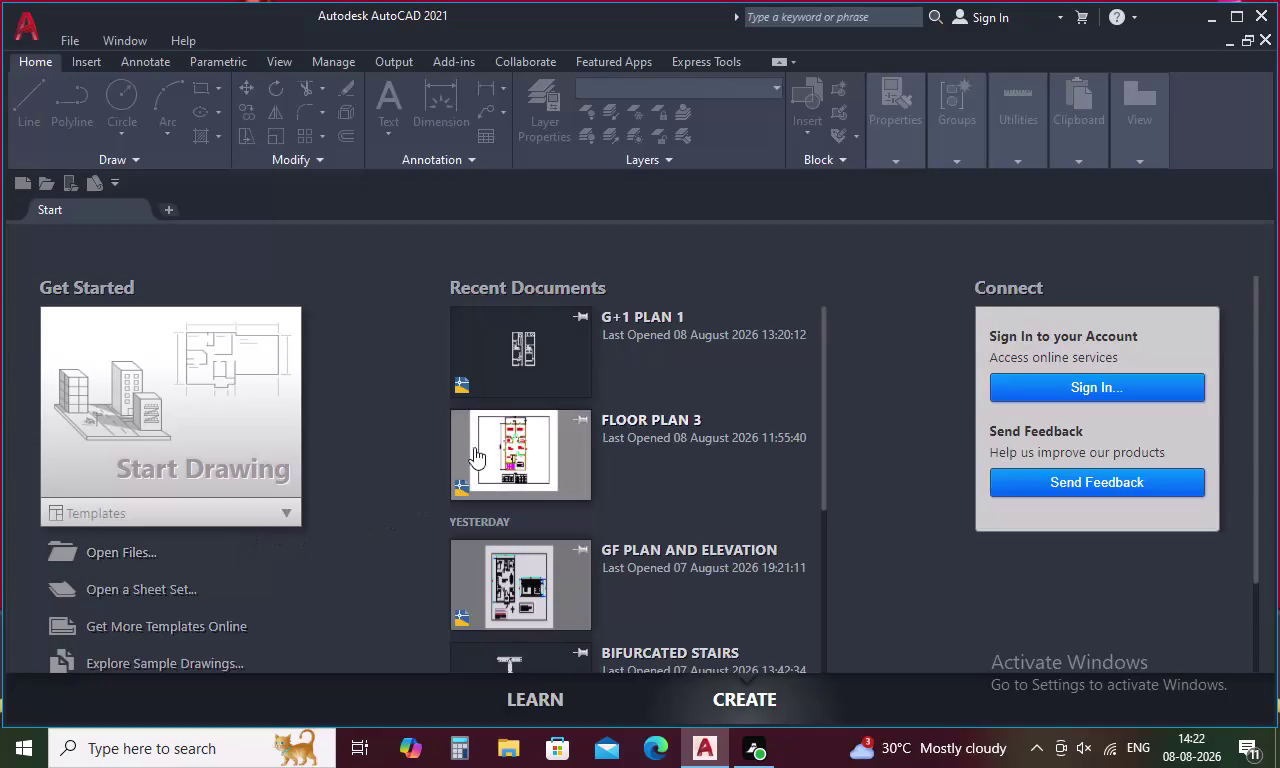
Open the G+1 PLAN 1 drawing from the Start tab's Recent Documents.
double_click(543, 364)
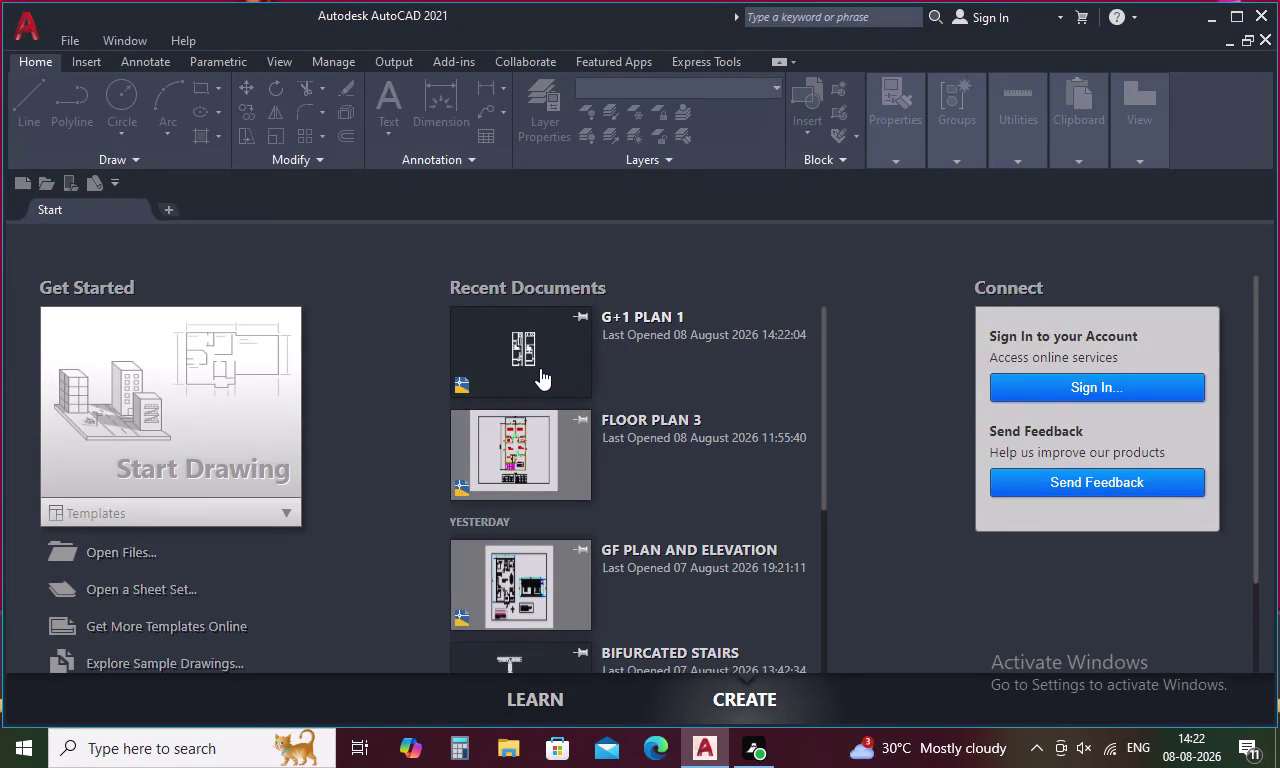
double_click(540, 368)
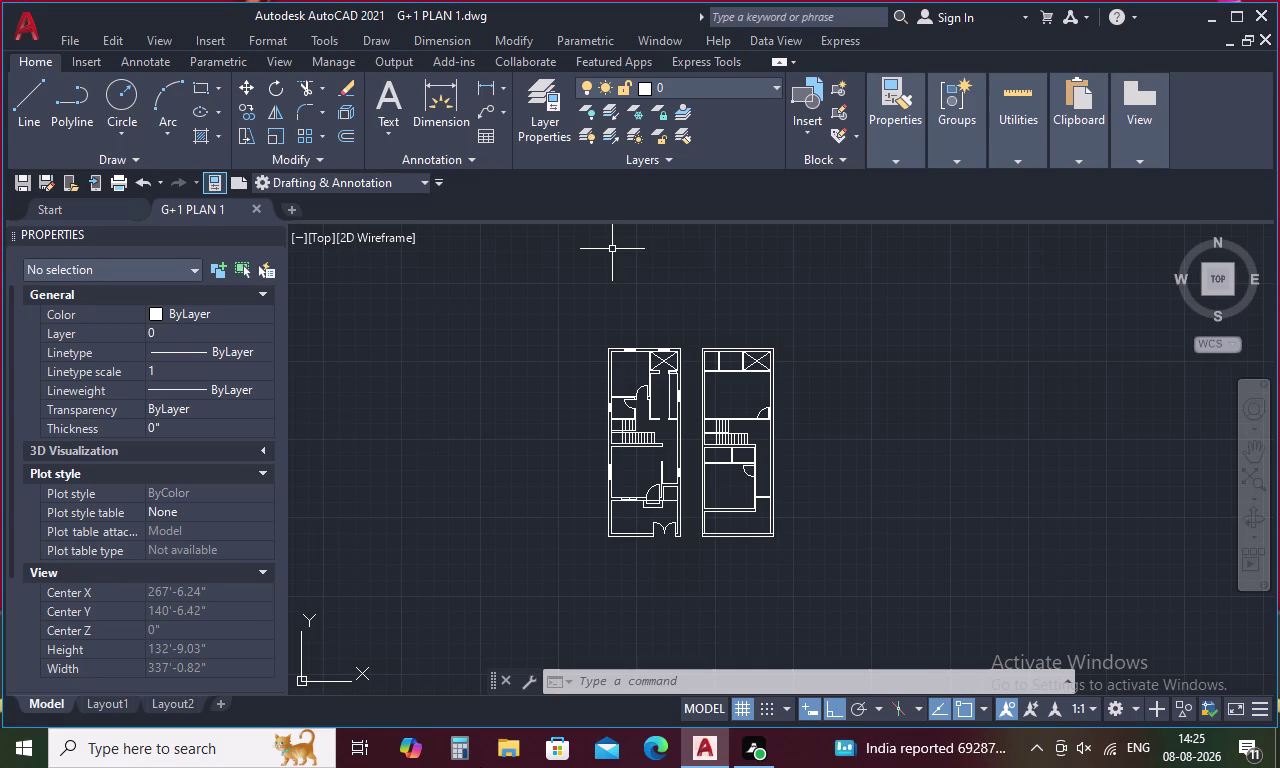
Zoom and pan around the two floor plans, then bring up AutoCAD Help.
scroll(up, 3)
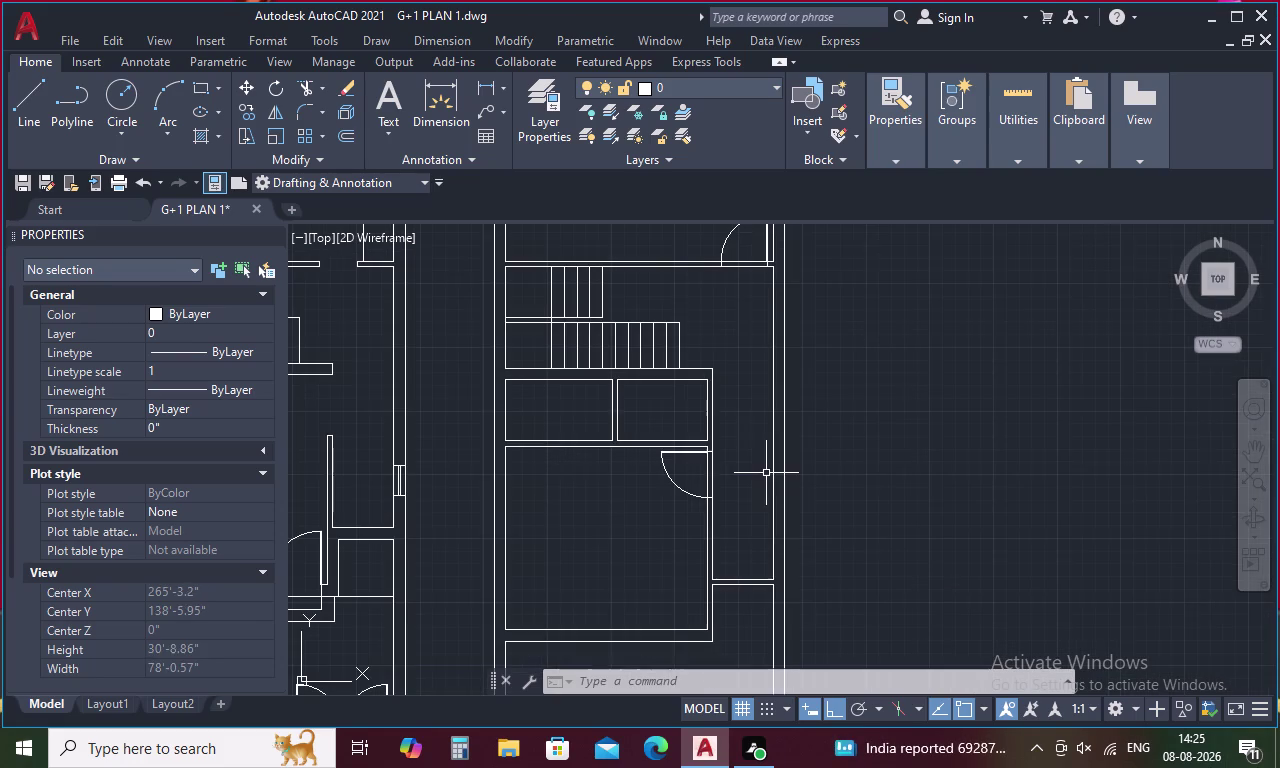
middle_drag(754, 473, 735, 512)
scroll(down, 3)
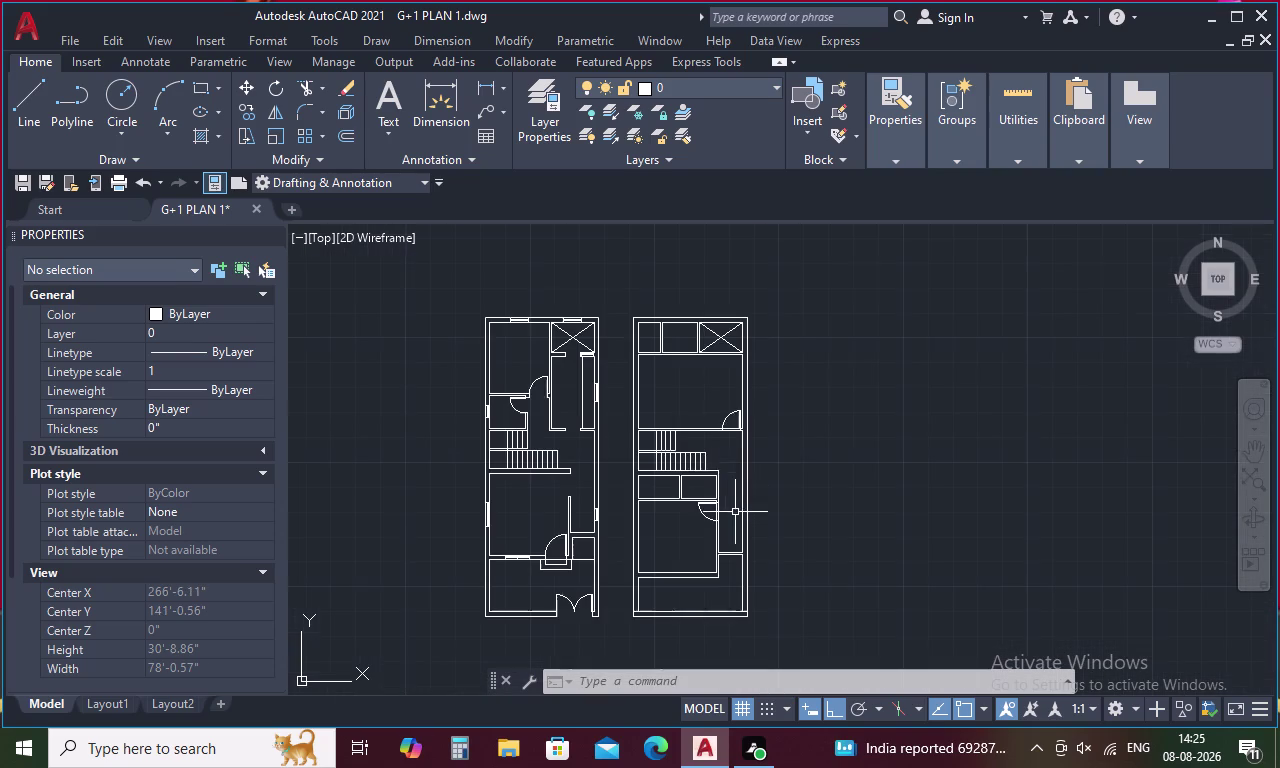
scroll(up, 3)
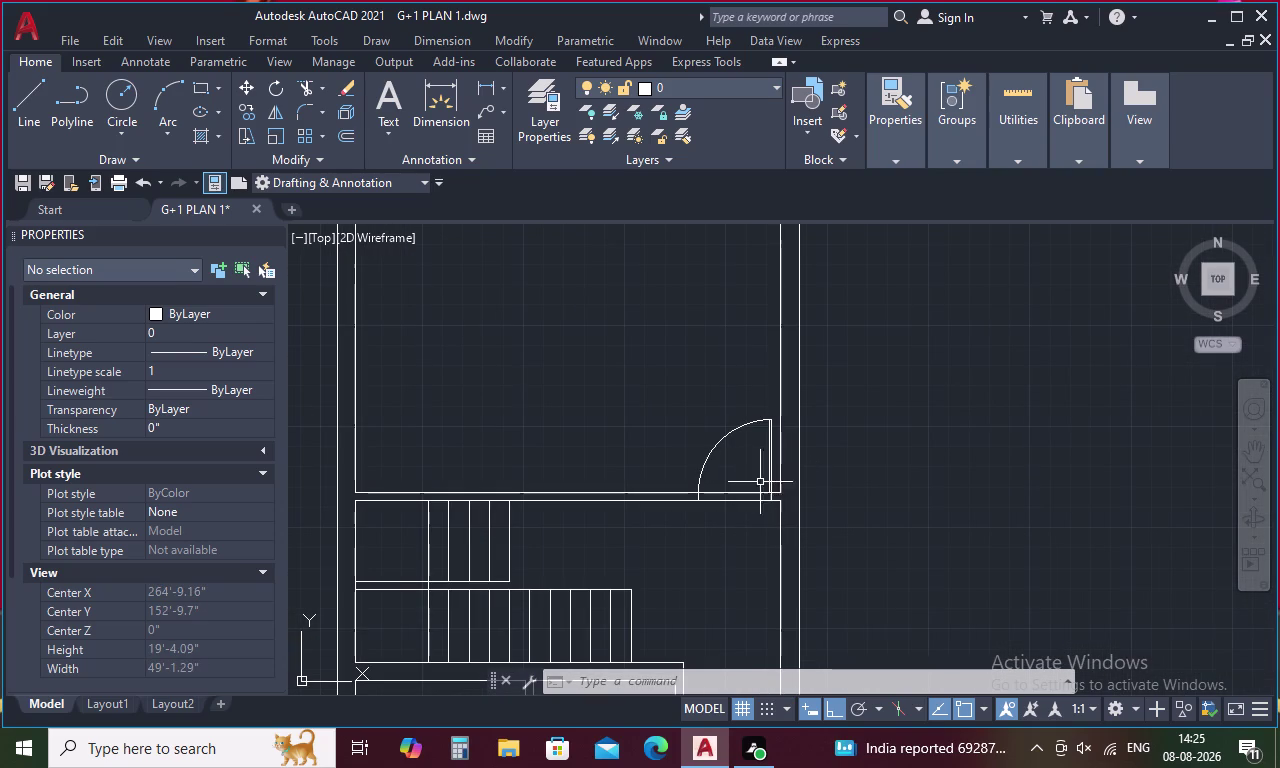
scroll(down, 3)
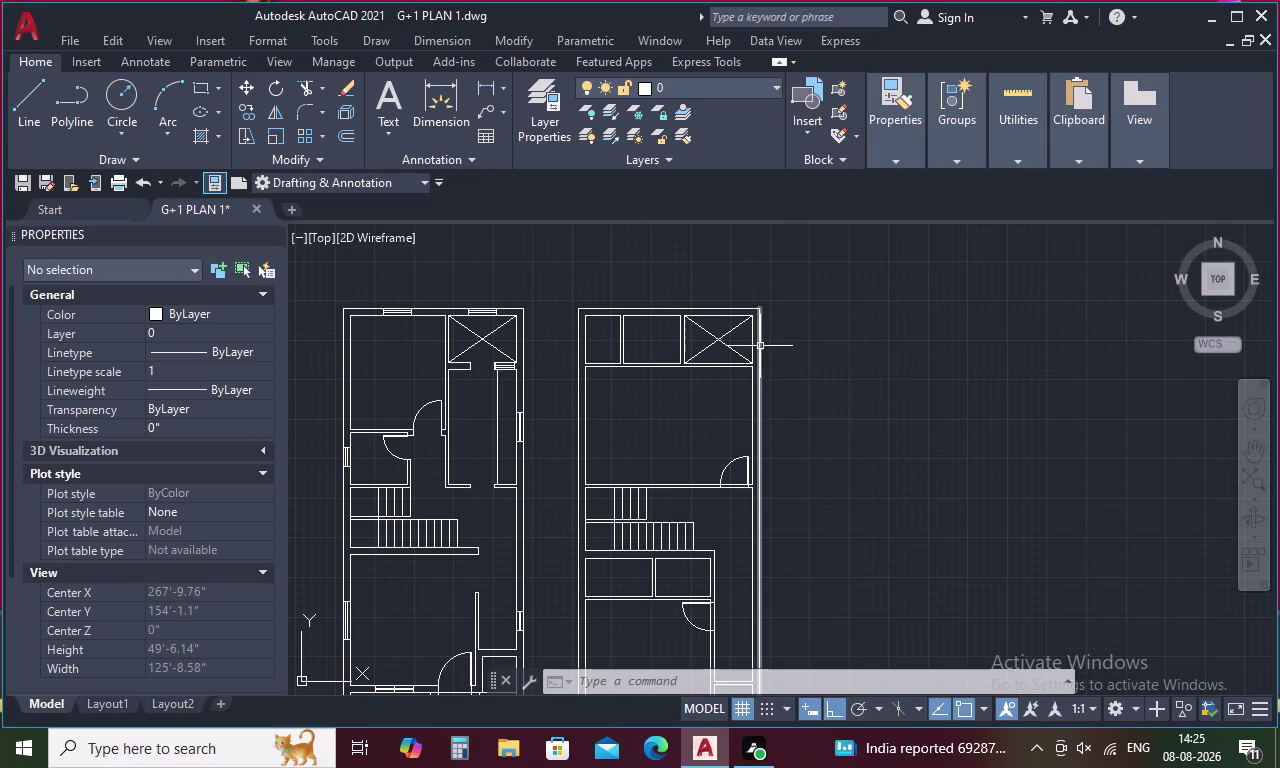
key(space)
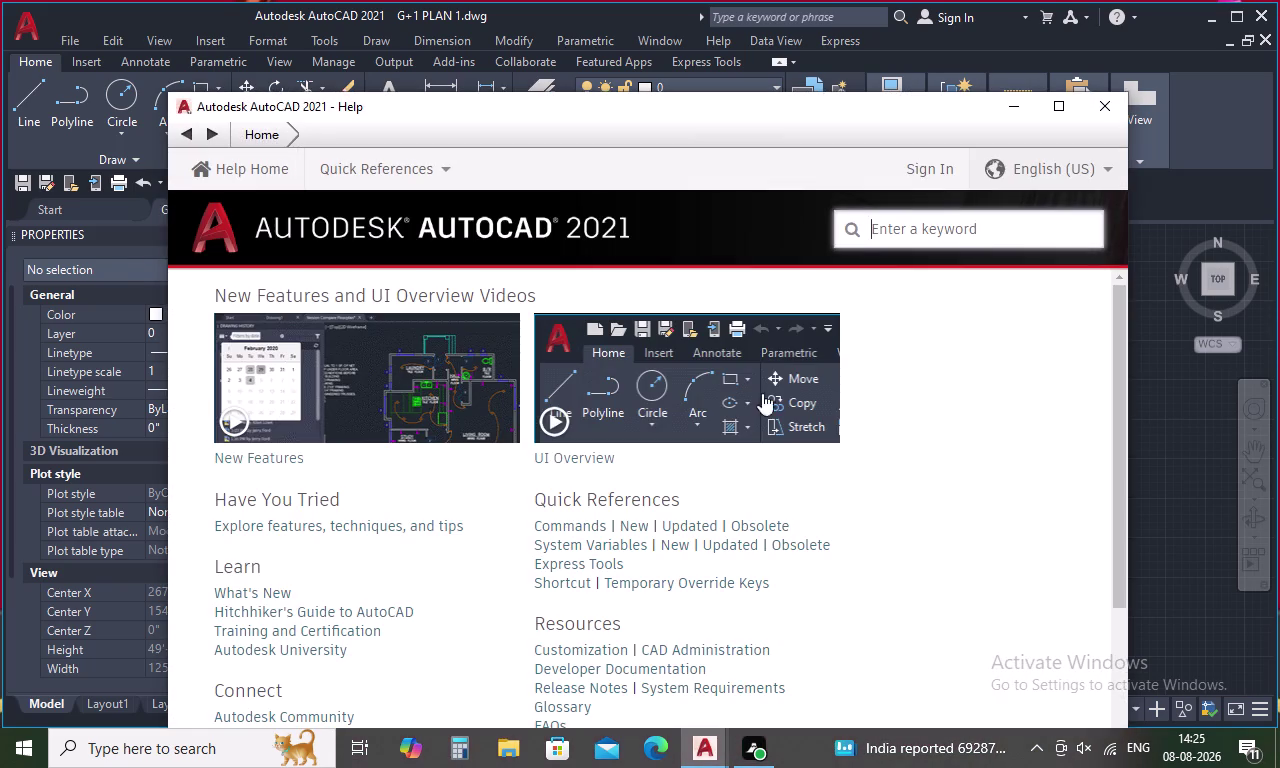
Close Help, shift the plans left, and open DesignCenter on Home - Space Planner blocks.
click(1095, 109)
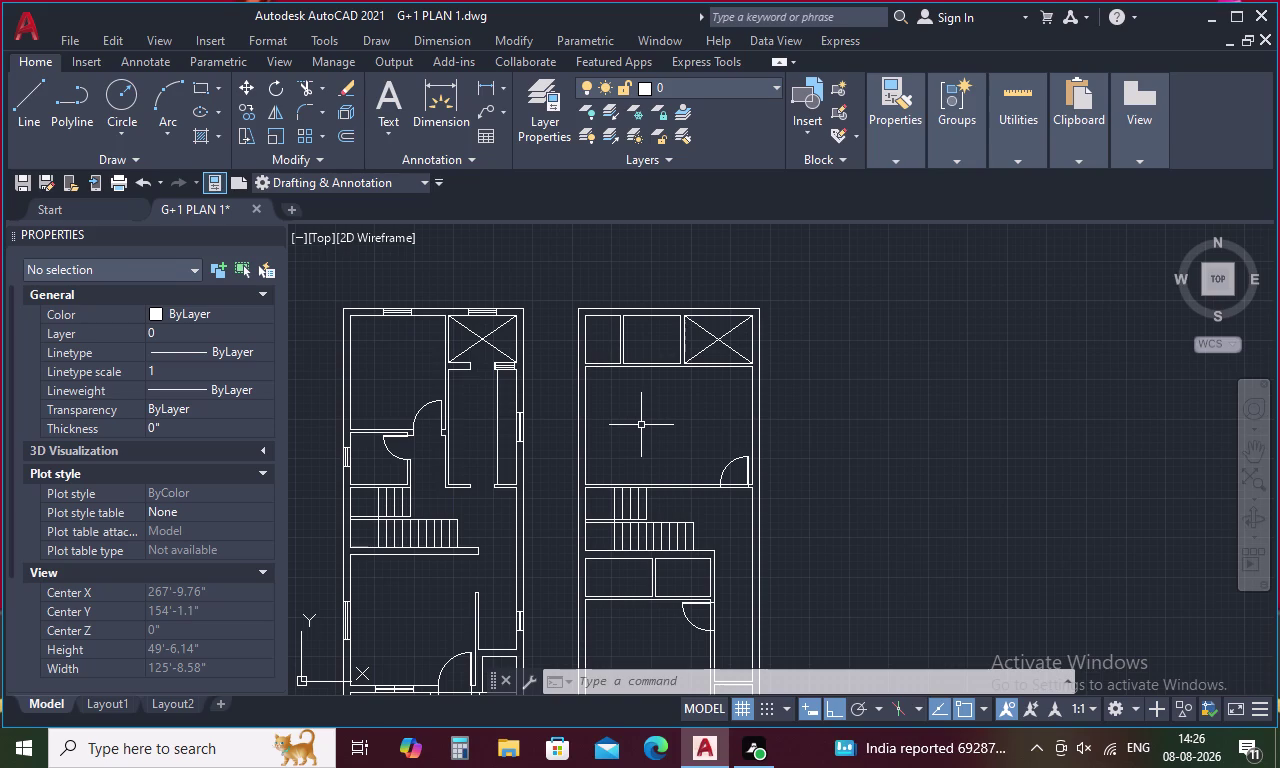
scroll(down, 3)
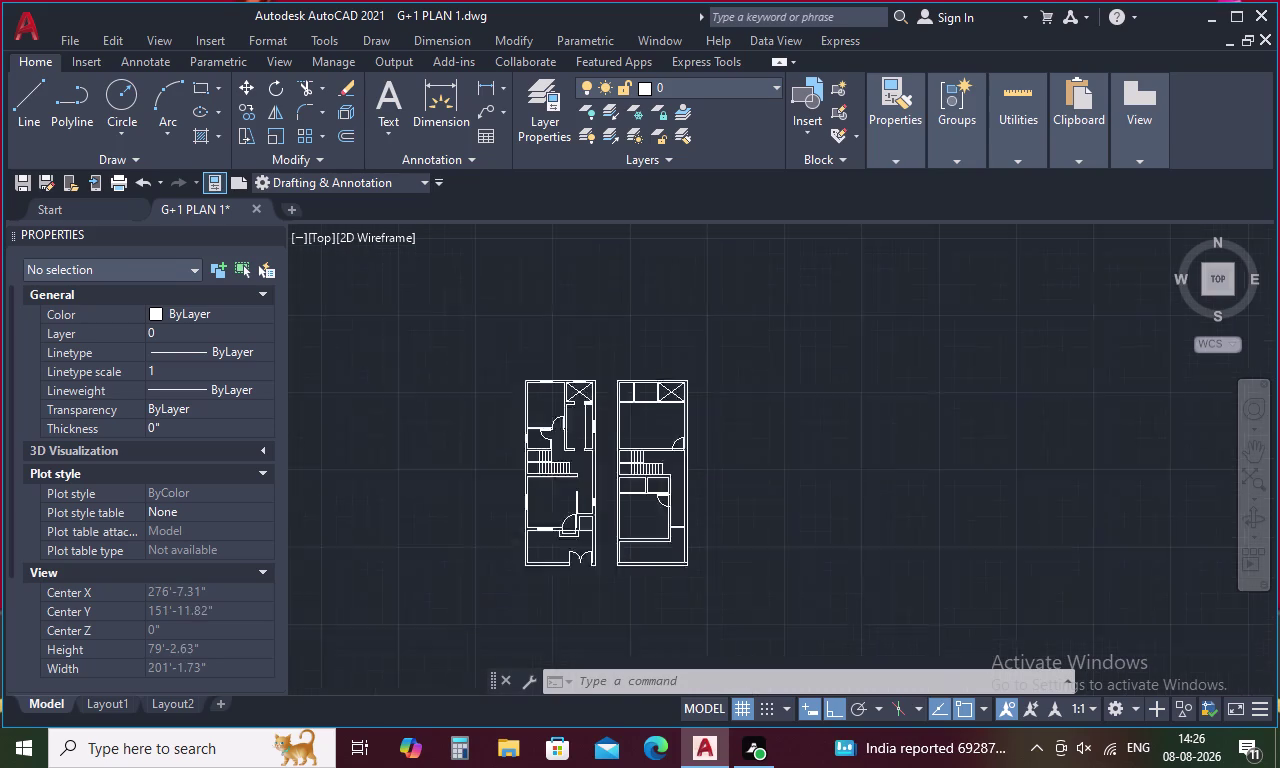
scroll(up, 3)
middle_drag(636, 435, 615, 459)
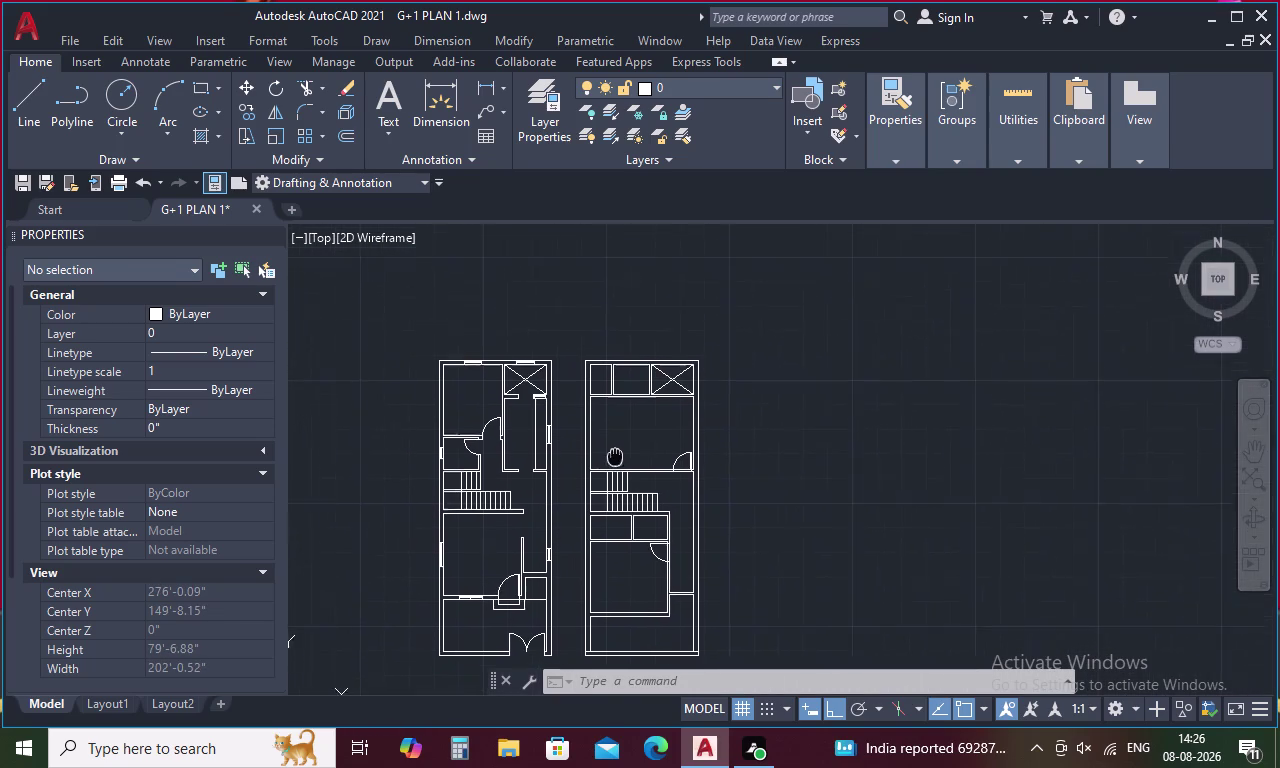
middle_drag(615, 459, 588, 443)
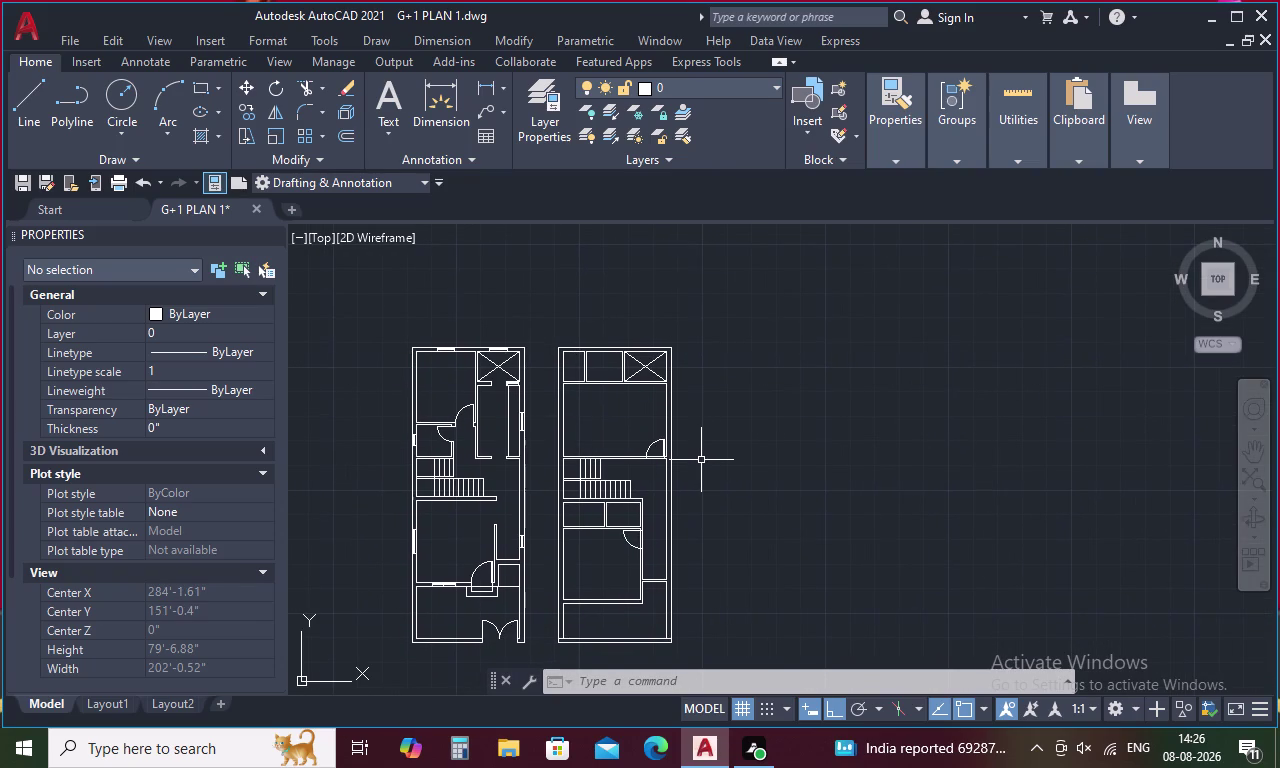
key(ctrl+2)
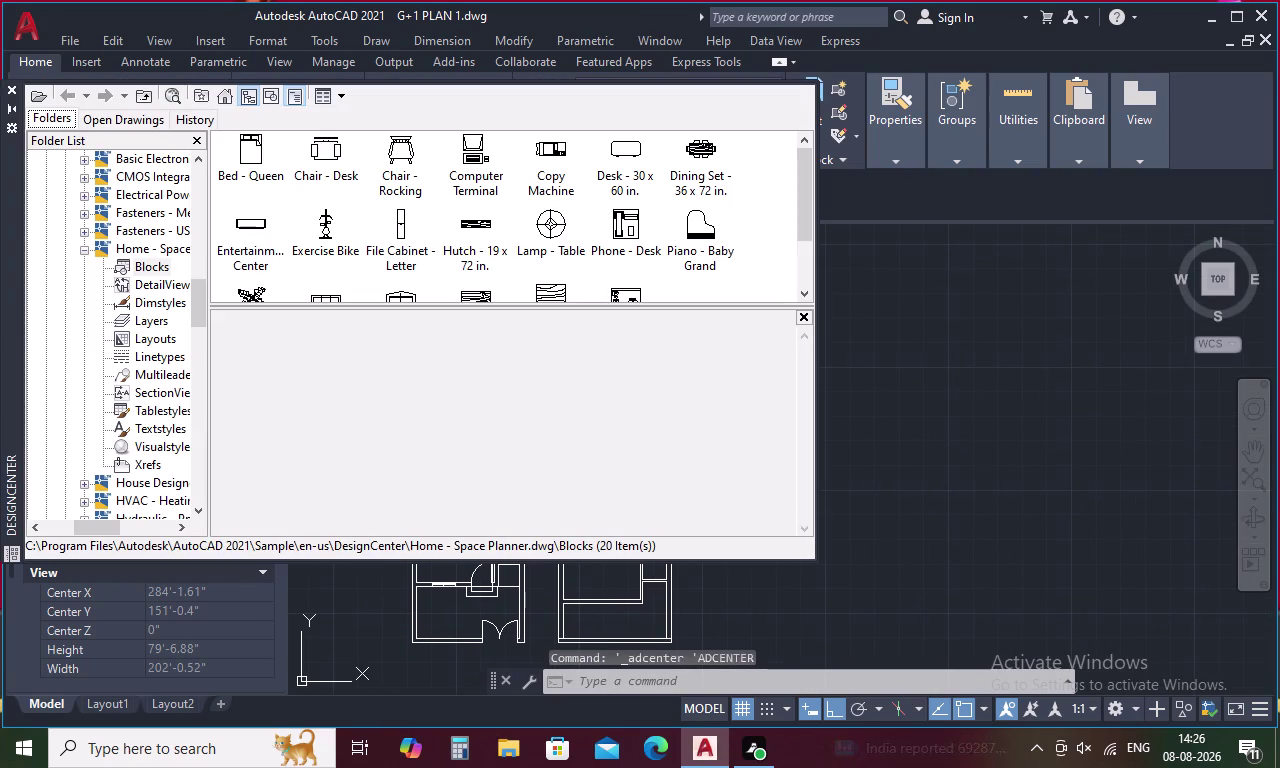
Insert the Bed - Queen block right of the floor plans.
click(249, 153)
click(257, 157)
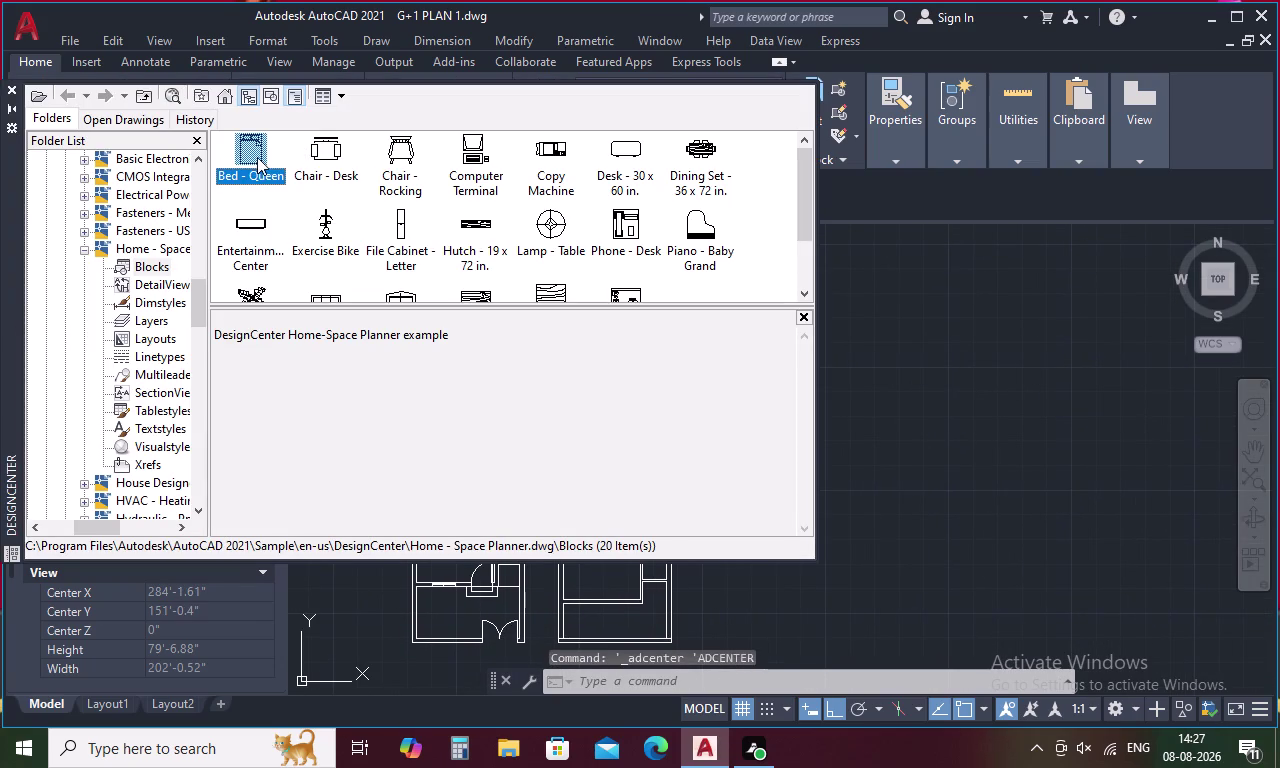
double_click(257, 157)
click(784, 501)
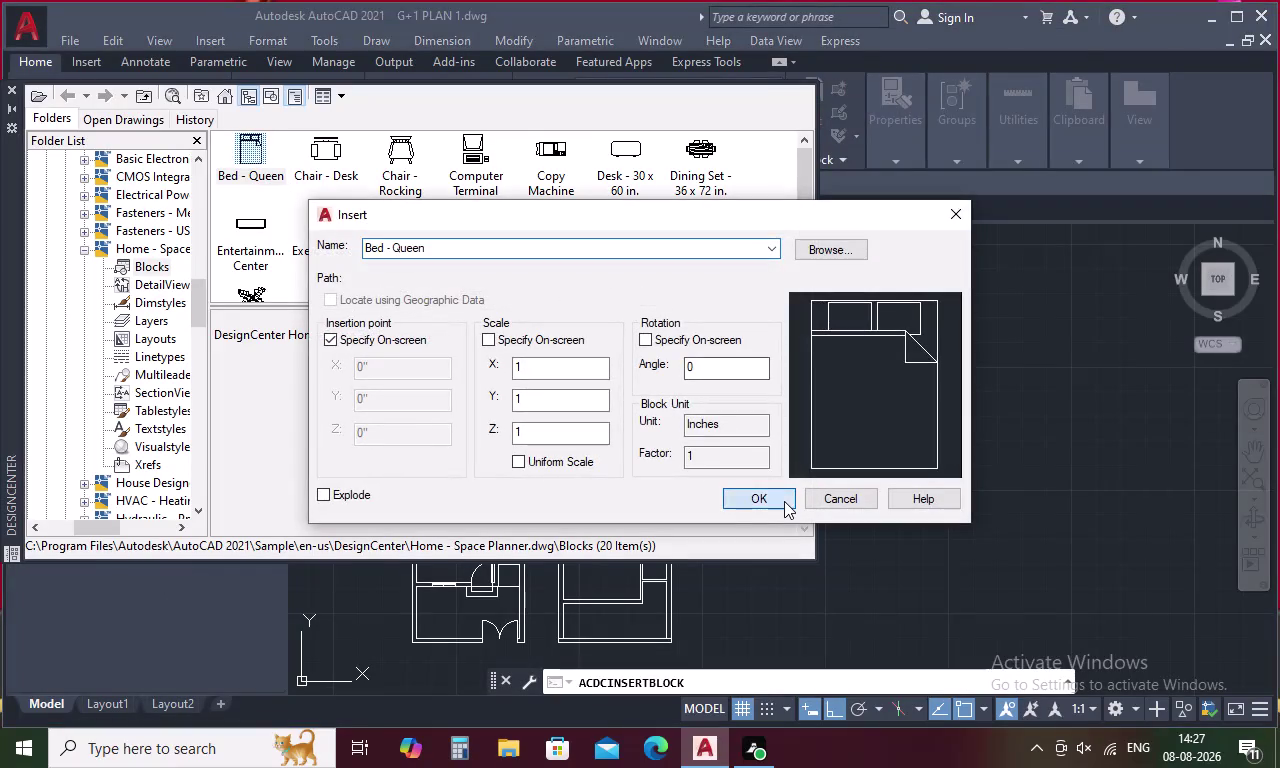
click(900, 421)
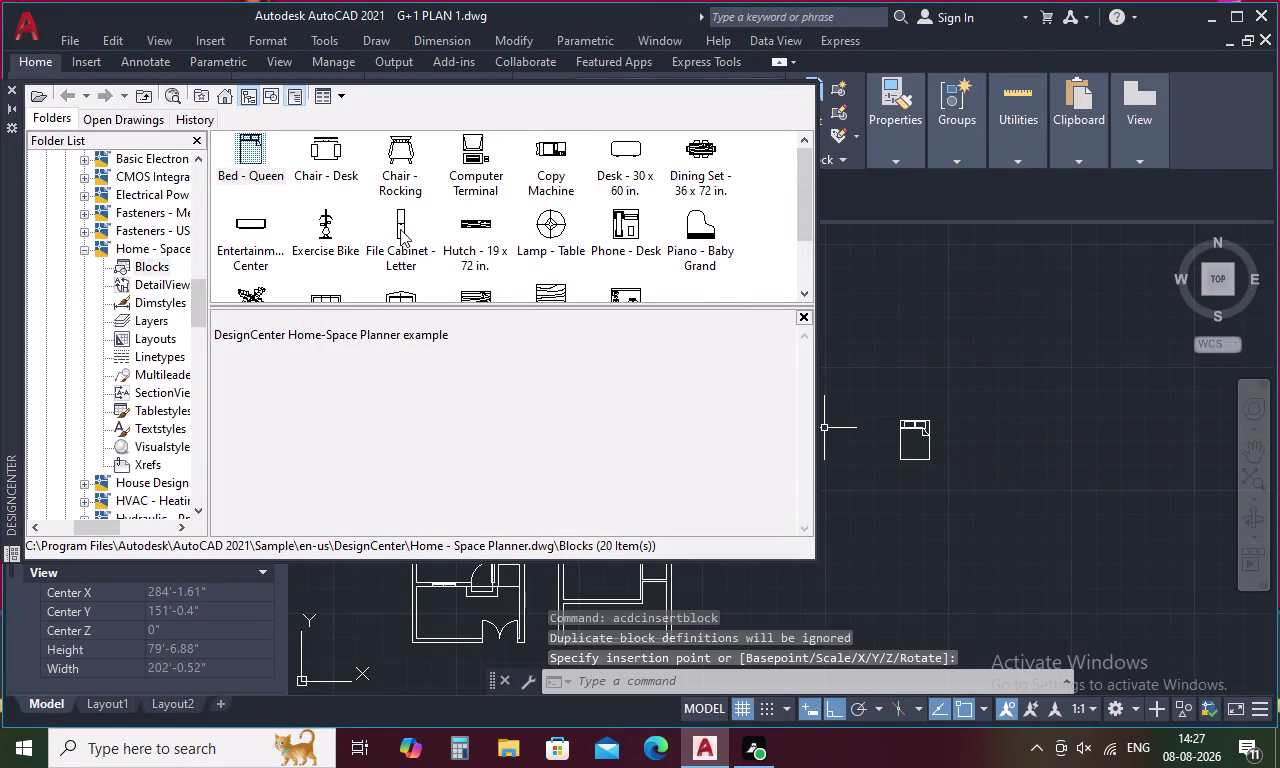
Place the Lamp - Table block beside the bed.
double_click(554, 229)
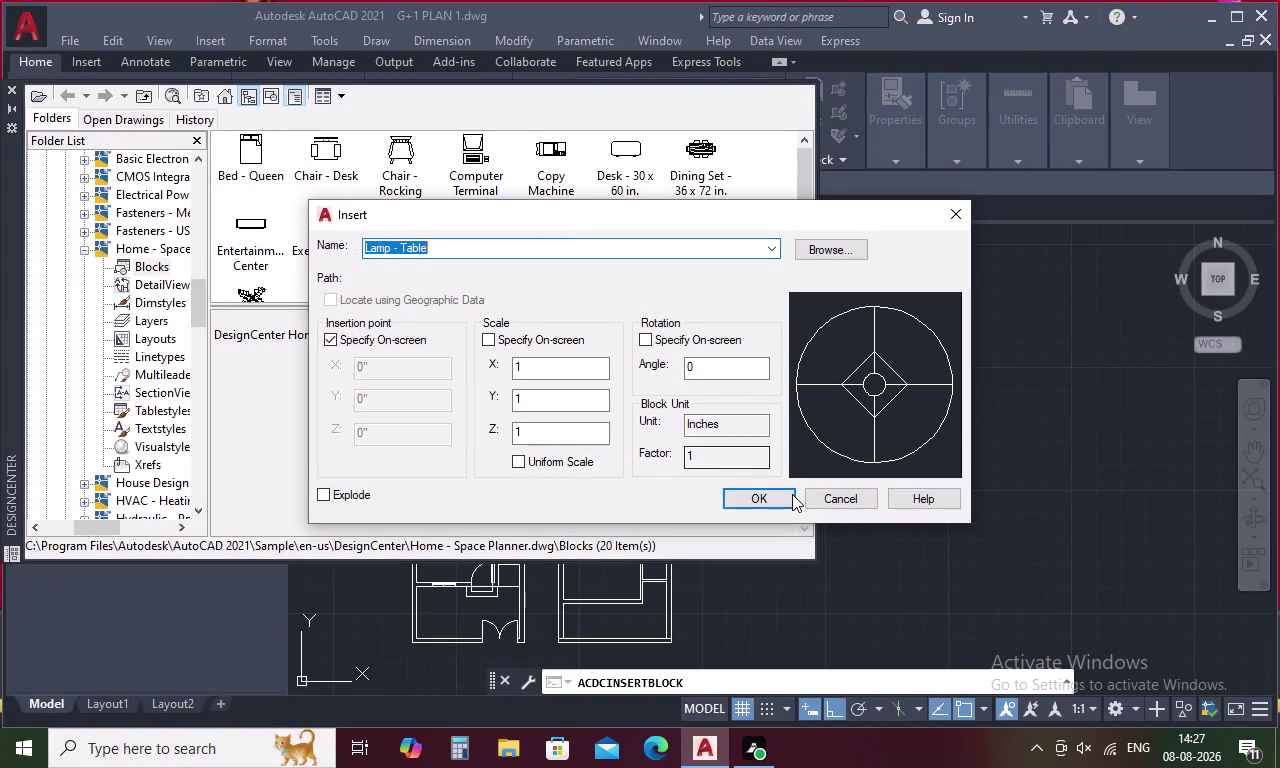
click(792, 495)
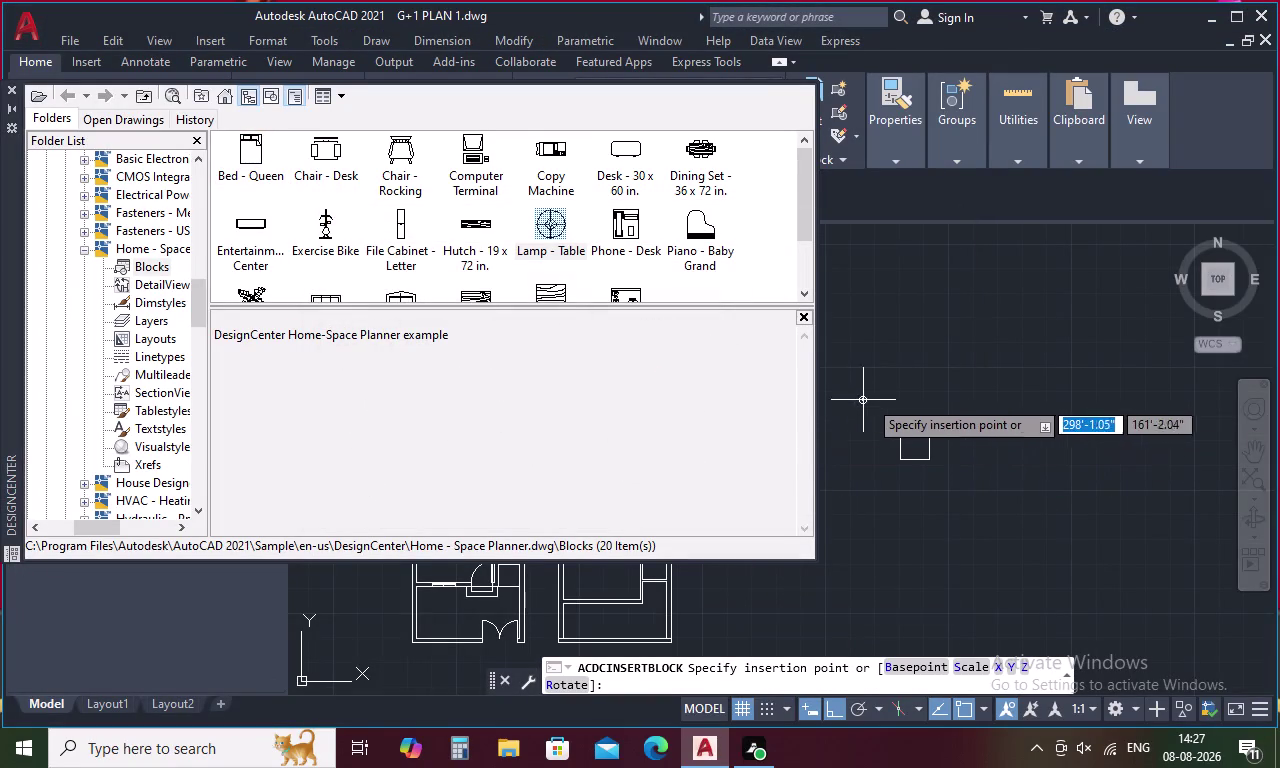
click(886, 417)
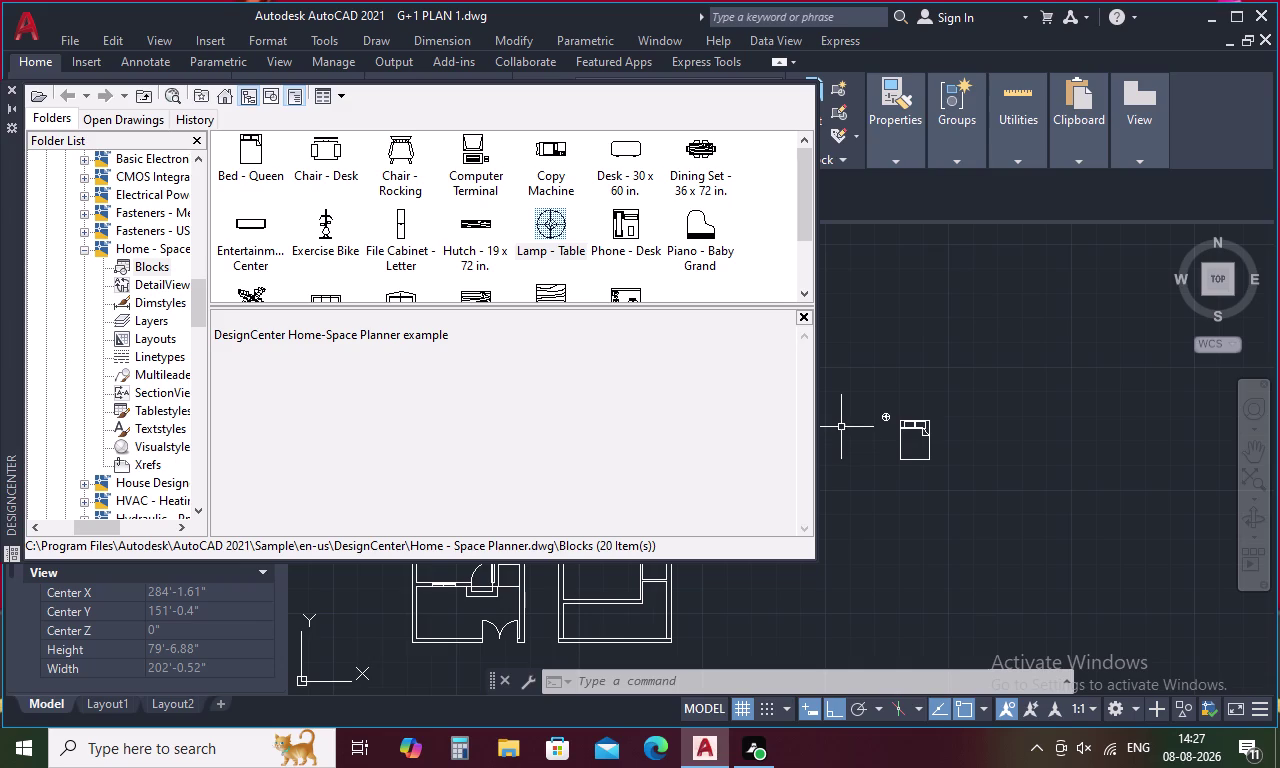
scroll(down, 3)
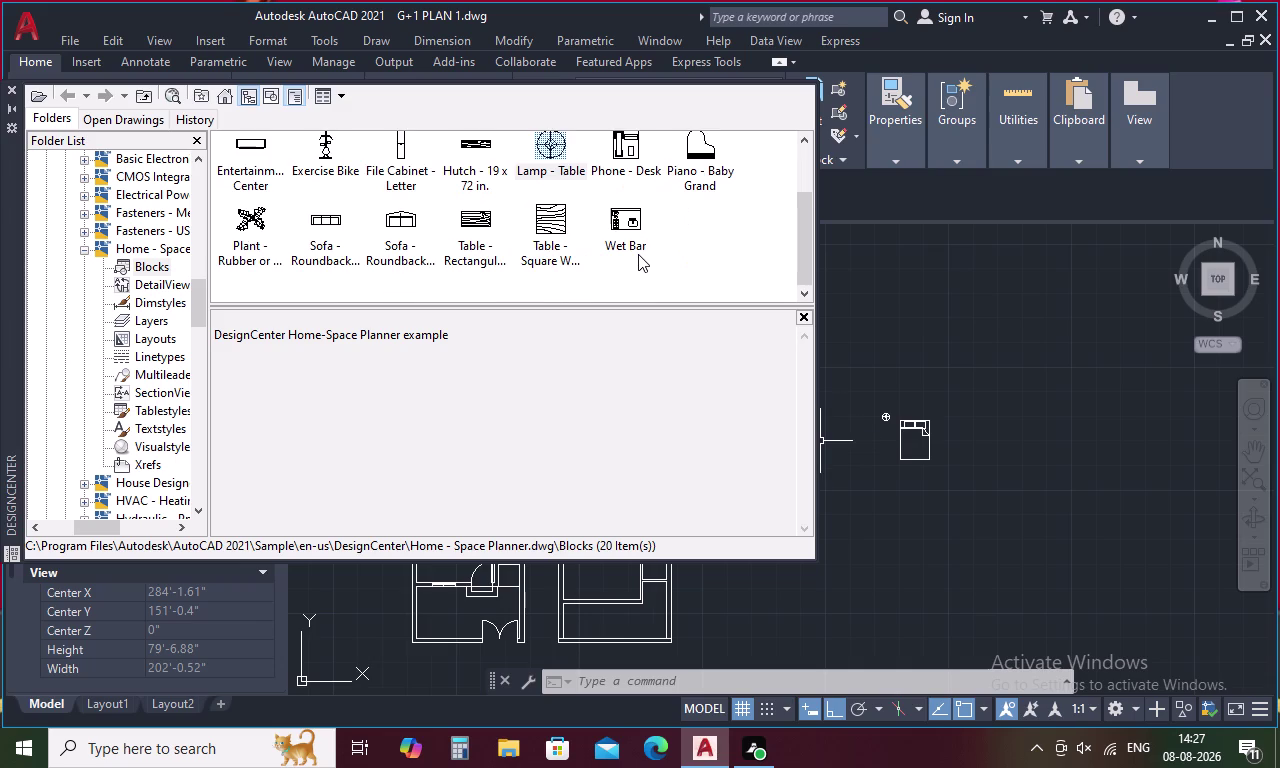
scroll(up, 3)
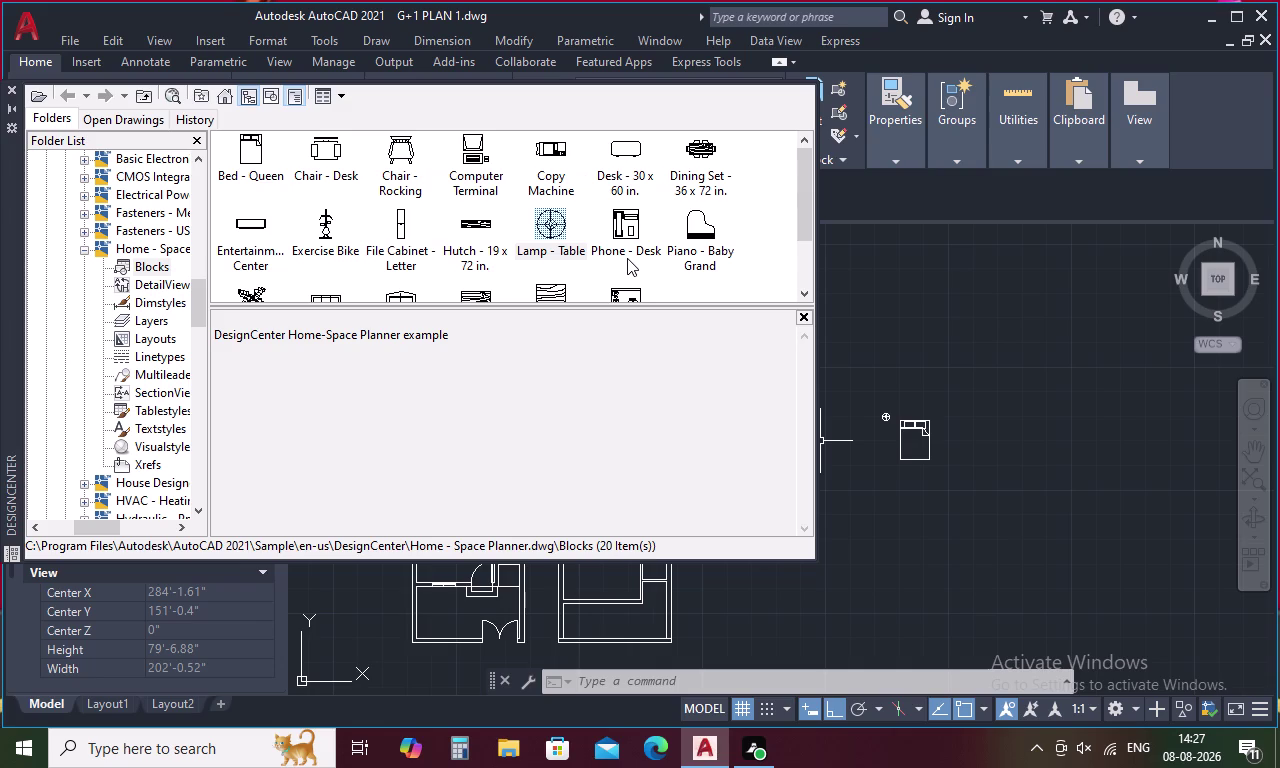
scroll(down, 3)
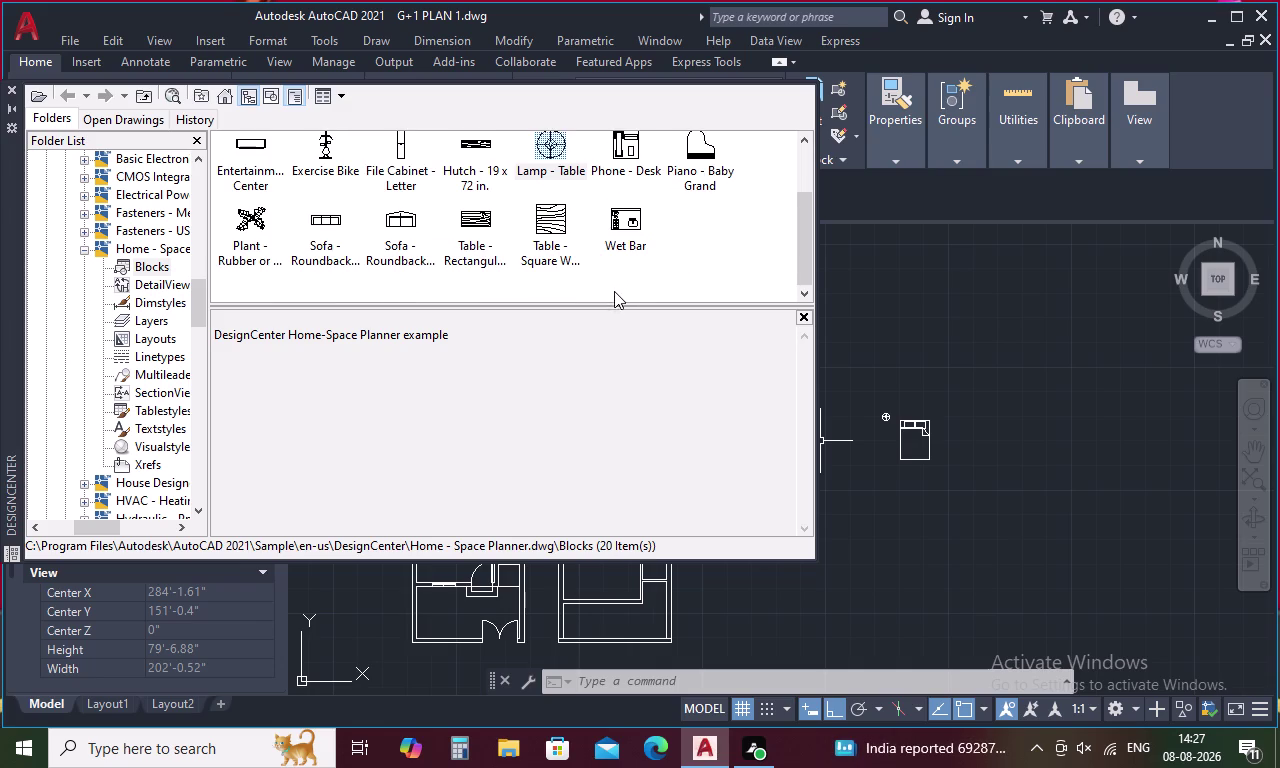
double_click(326, 217)
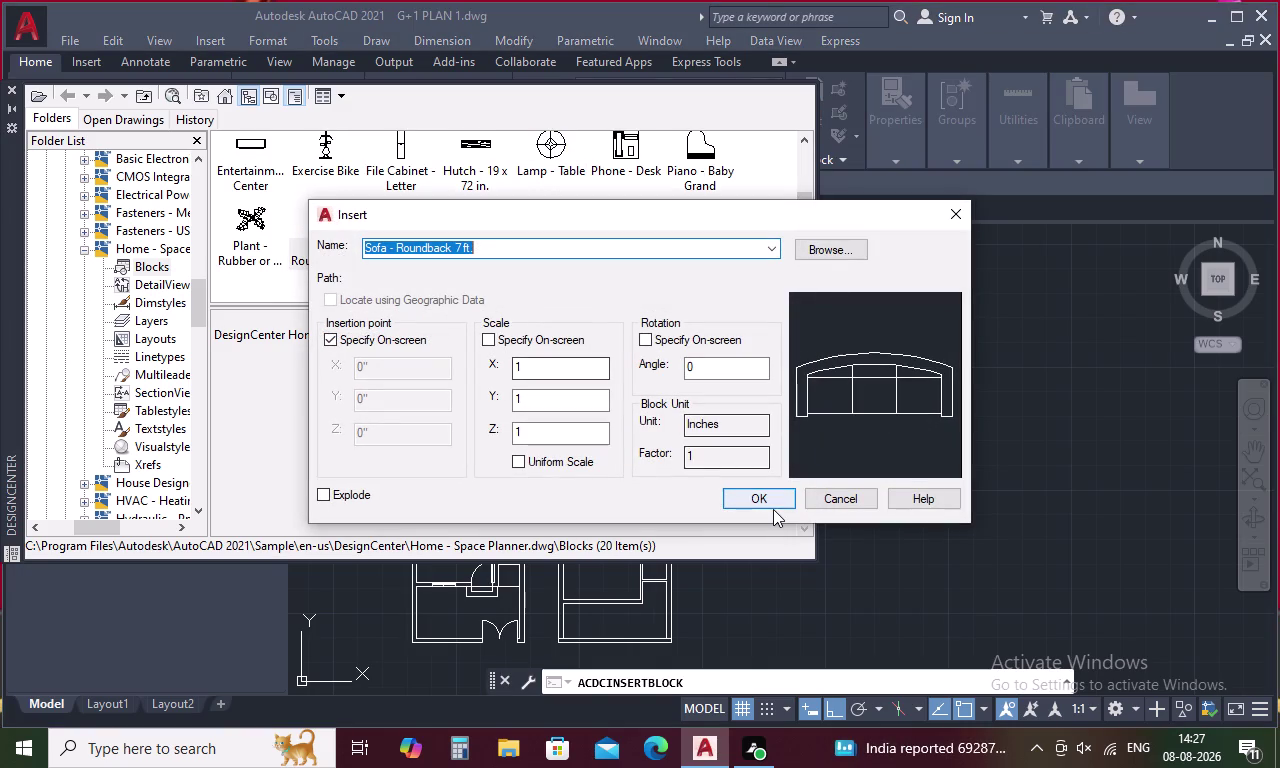
Place the roundback sofa blocks below the bed and the square table beside them.
click(770, 494)
click(902, 501)
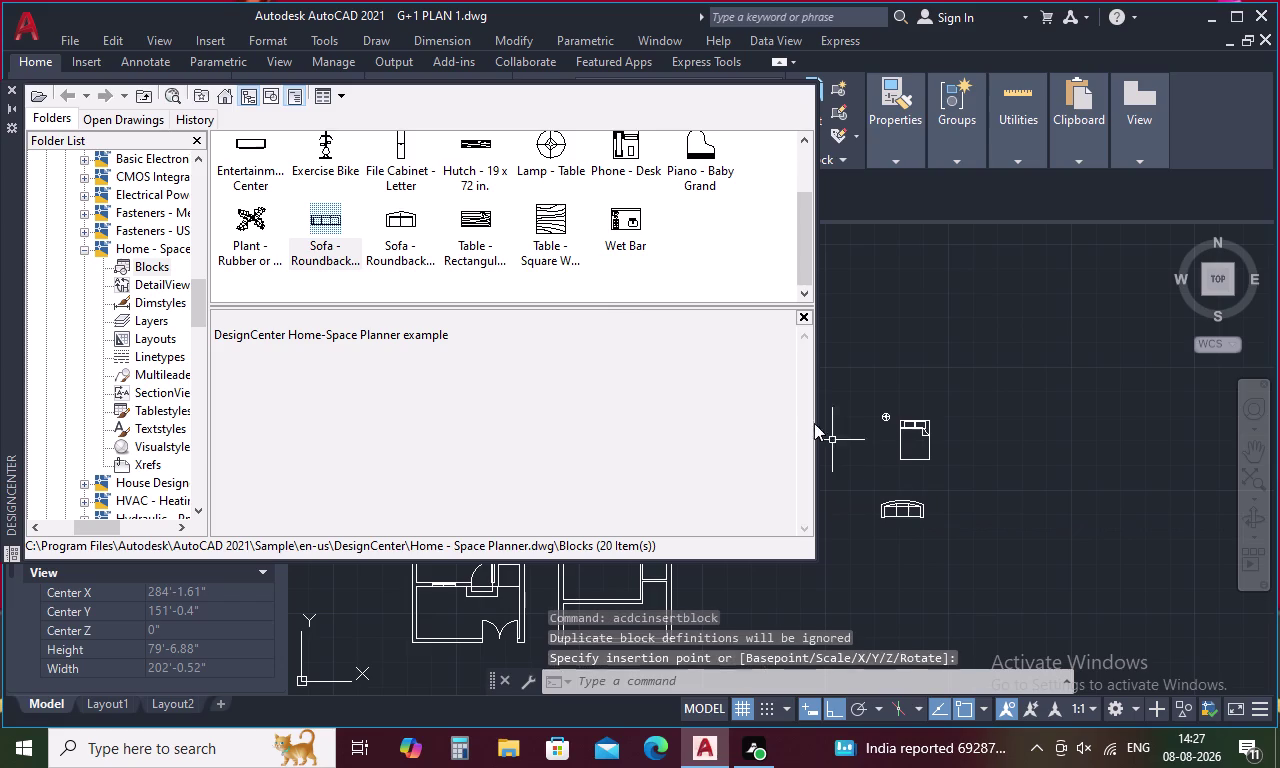
double_click(407, 218)
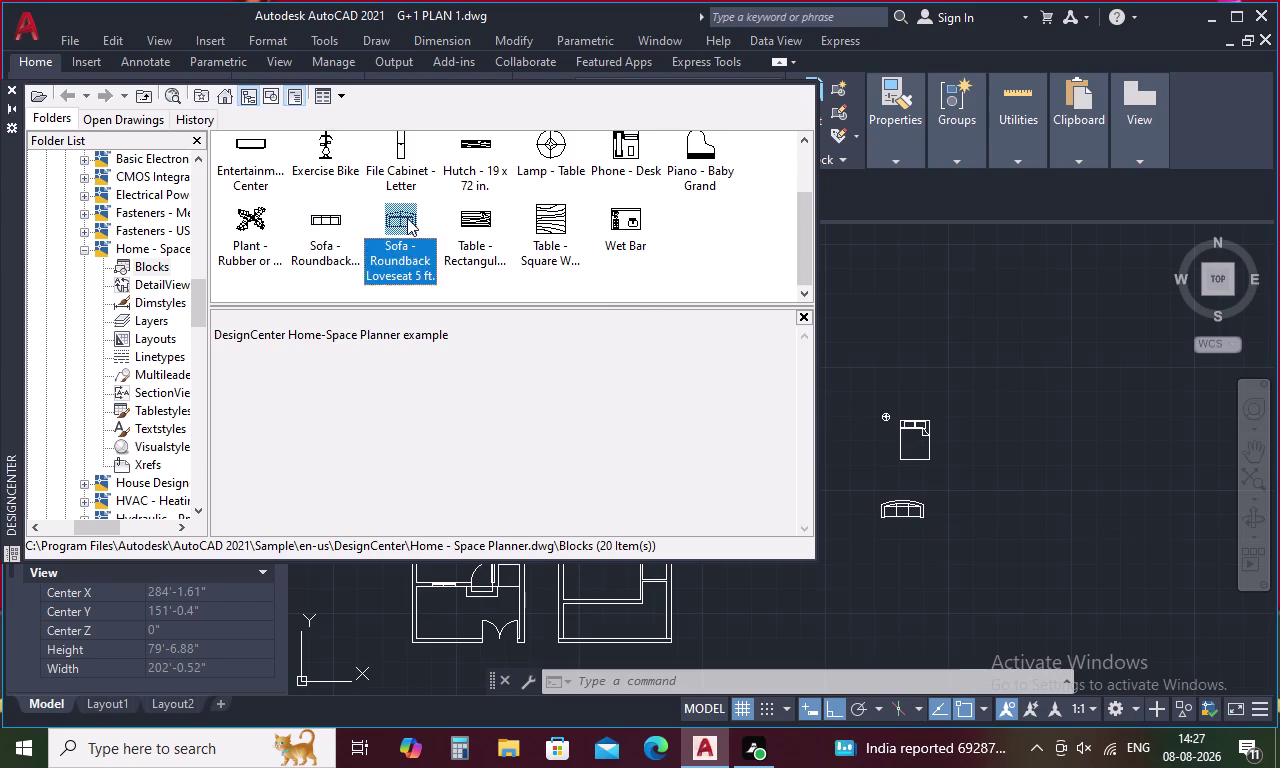
click(770, 497)
click(892, 527)
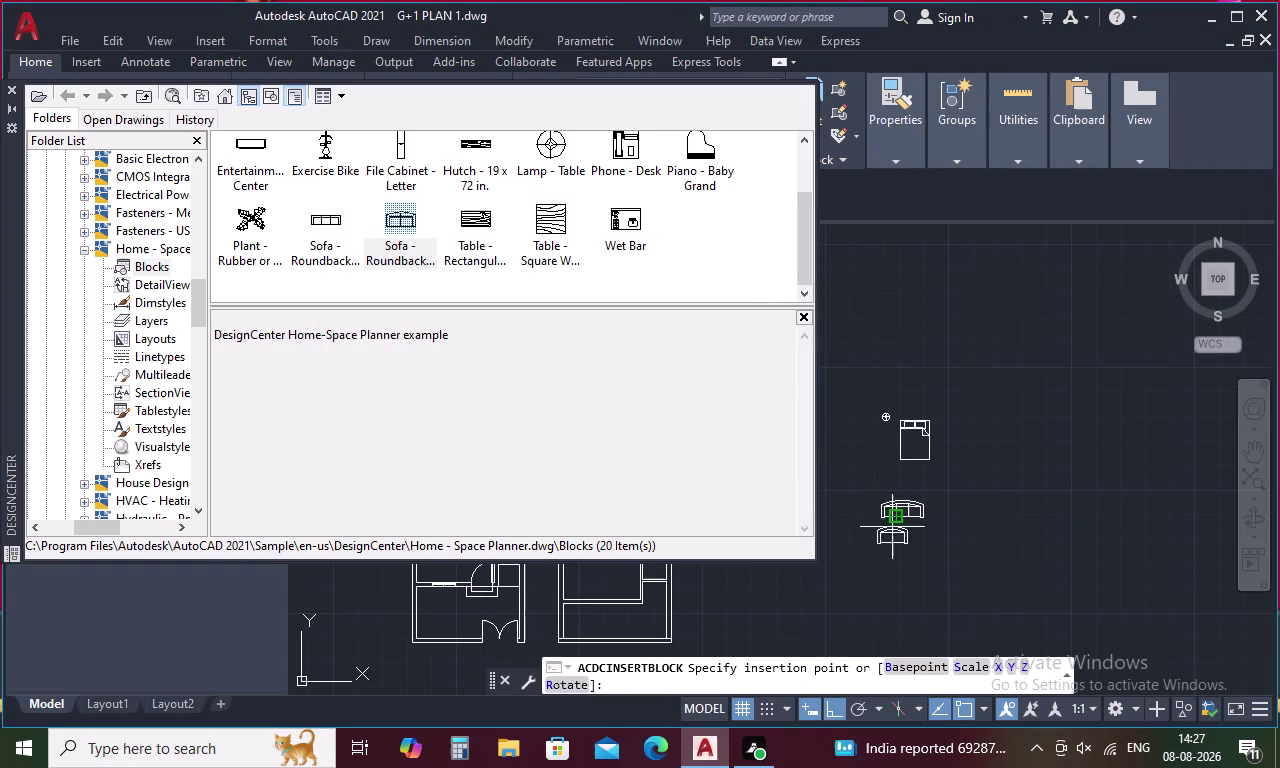
double_click(556, 224)
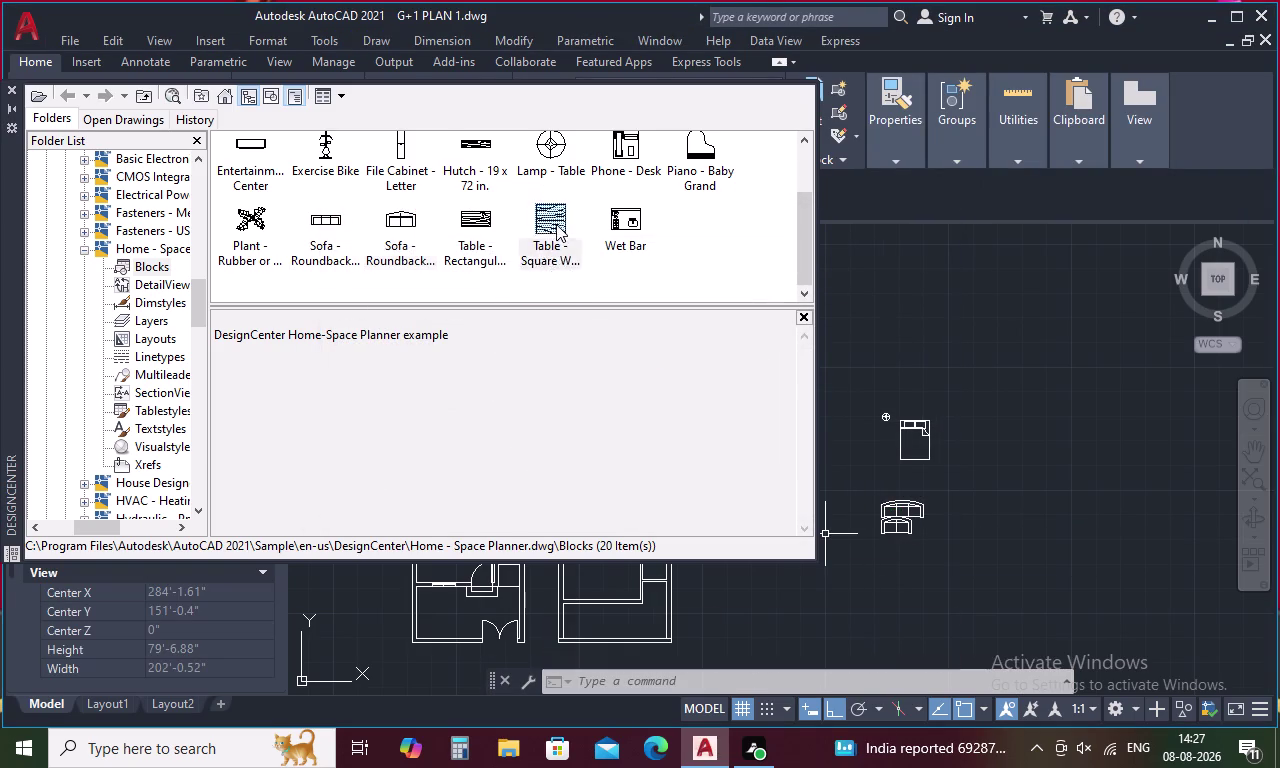
click(742, 500)
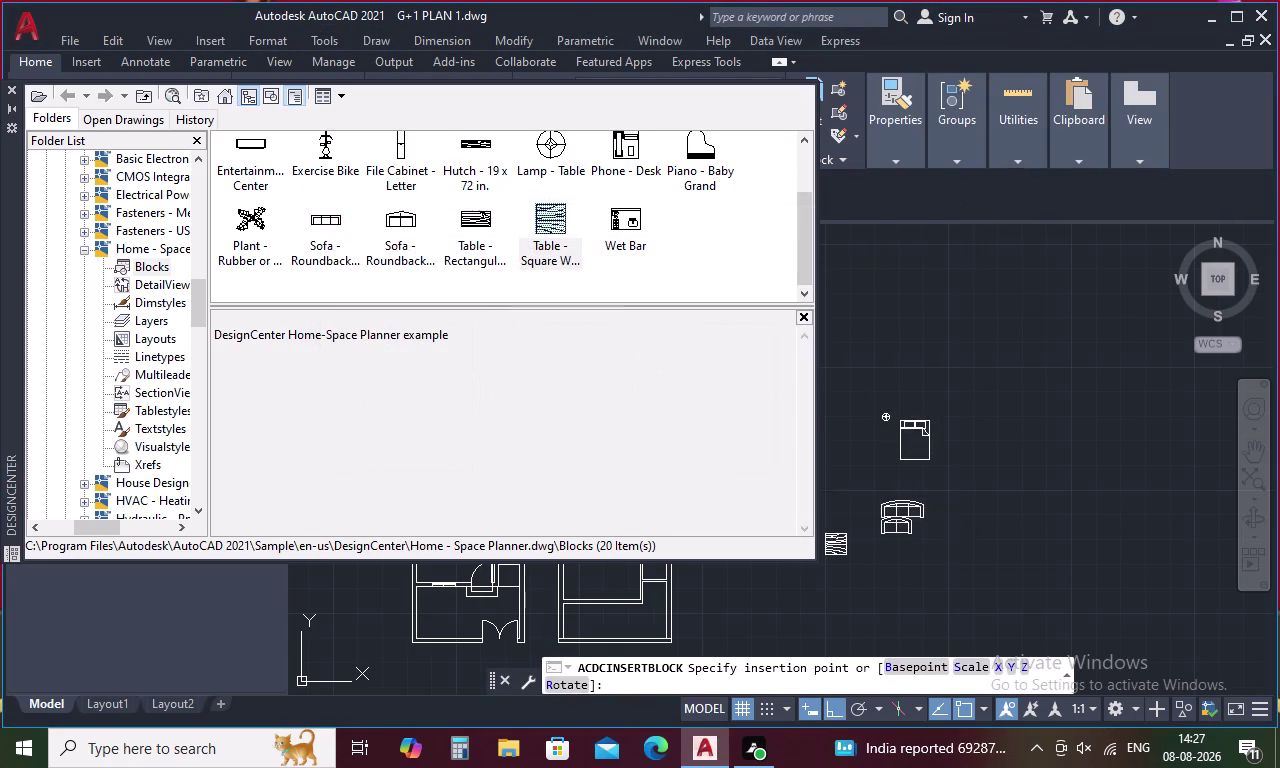
click(965, 501)
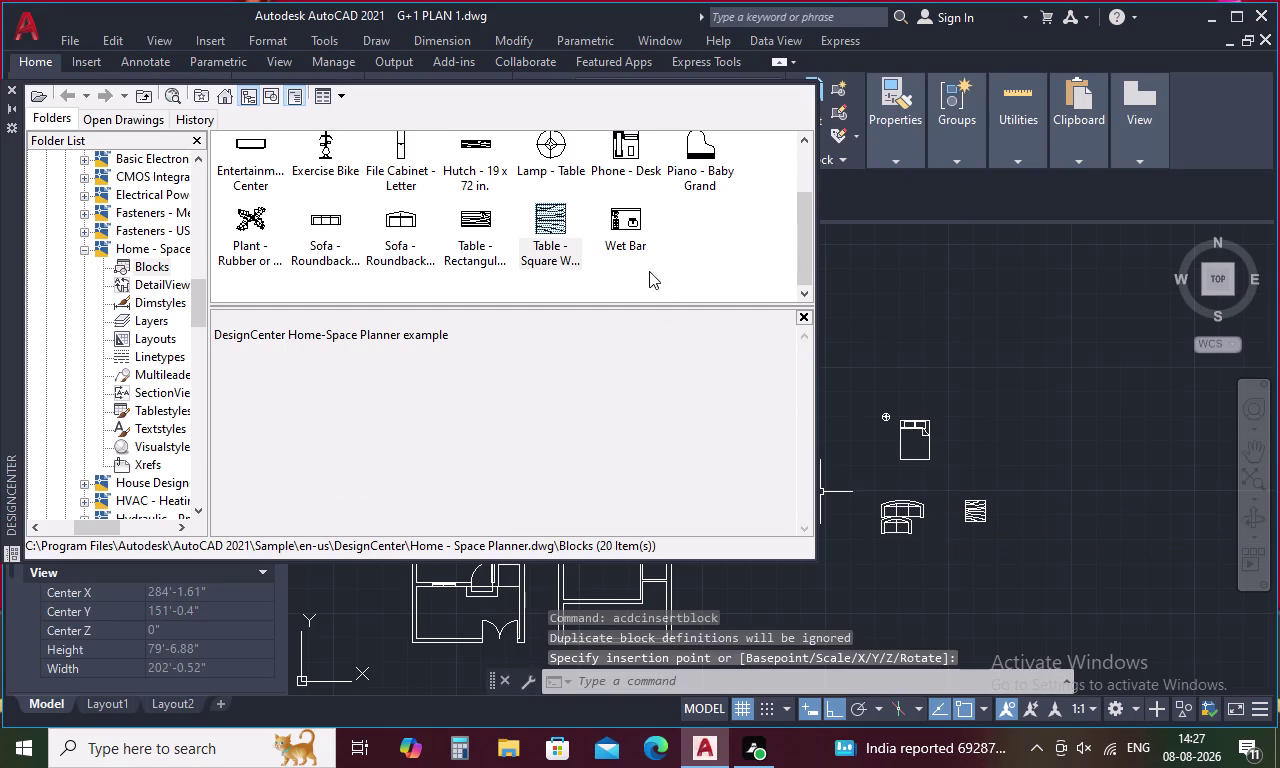
Add the rubber plant block and the desk chair left of the bed.
double_click(250, 221)
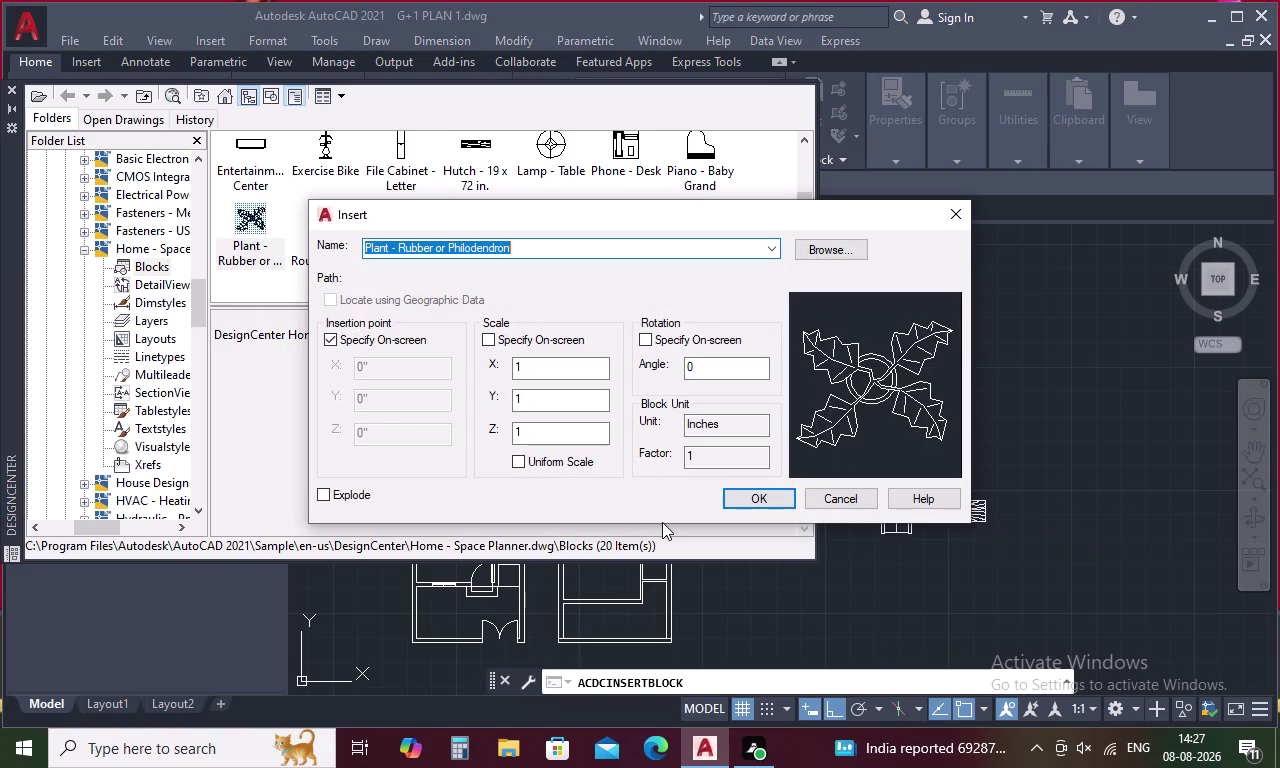
click(759, 494)
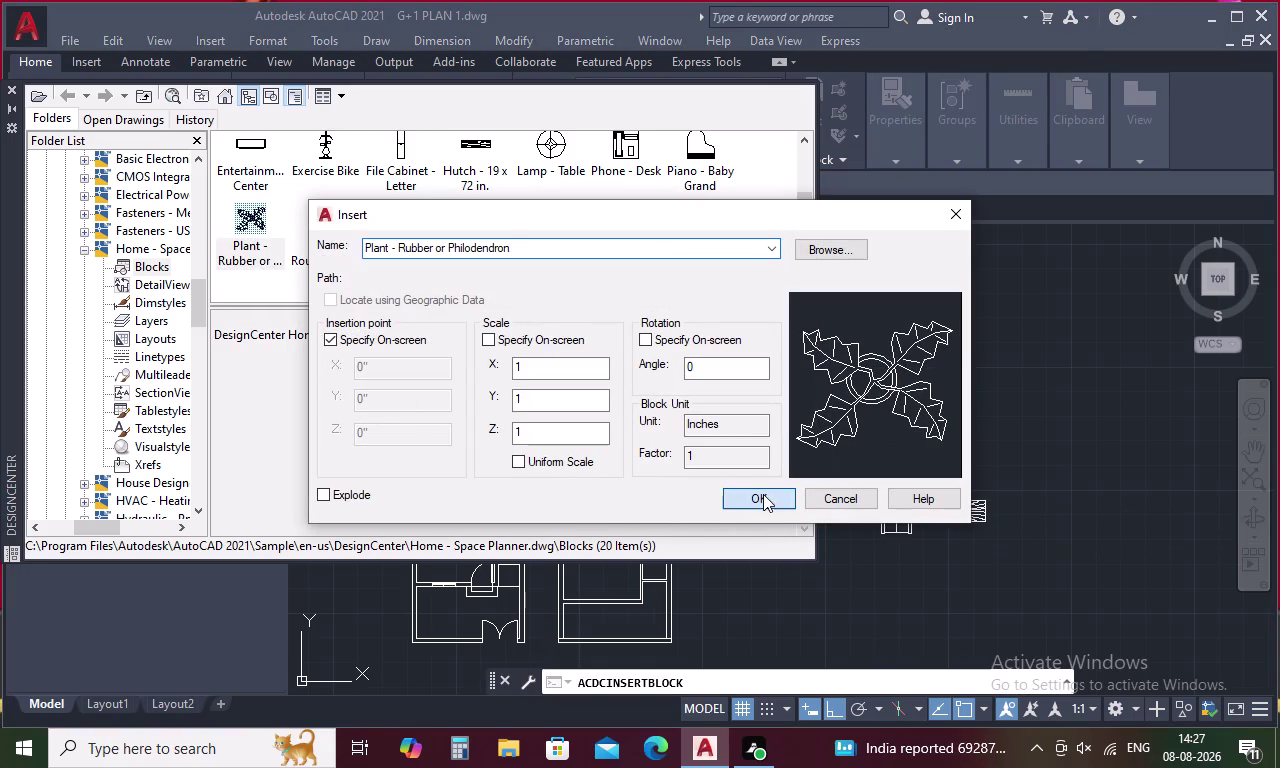
click(902, 558)
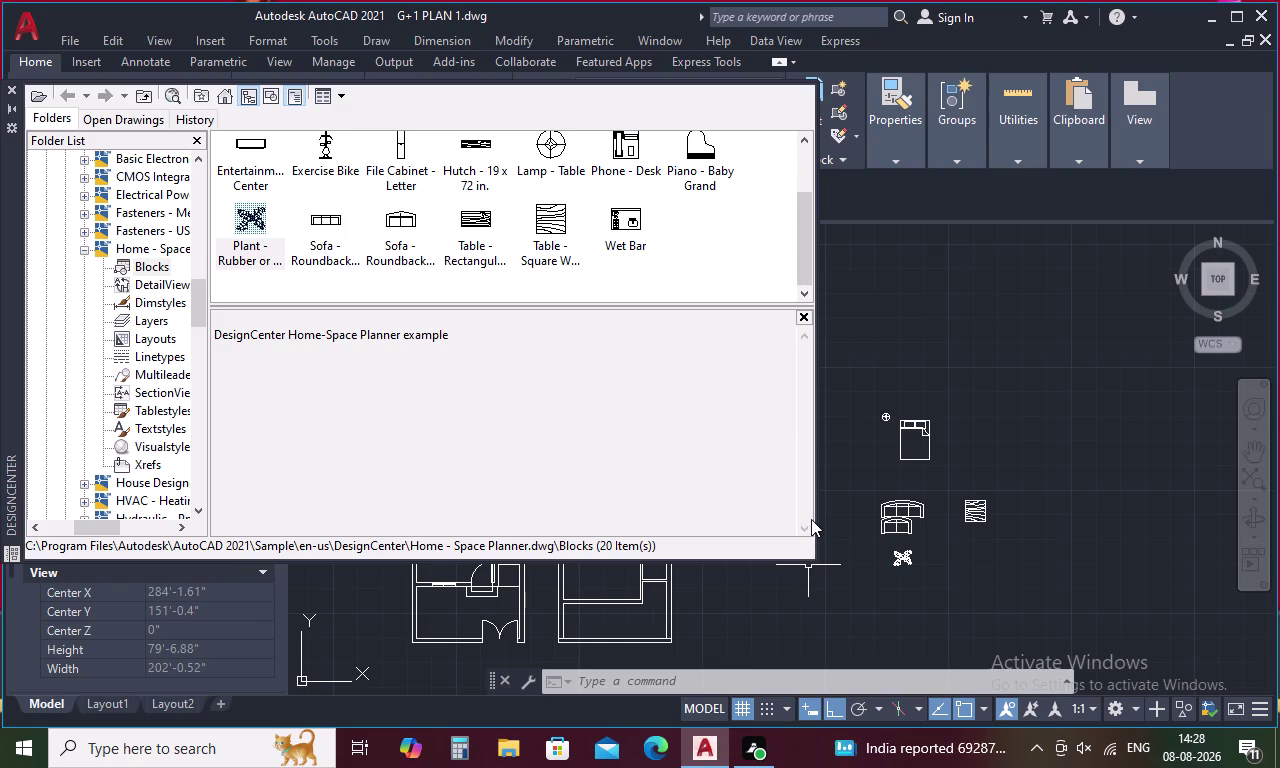
scroll(up, 3)
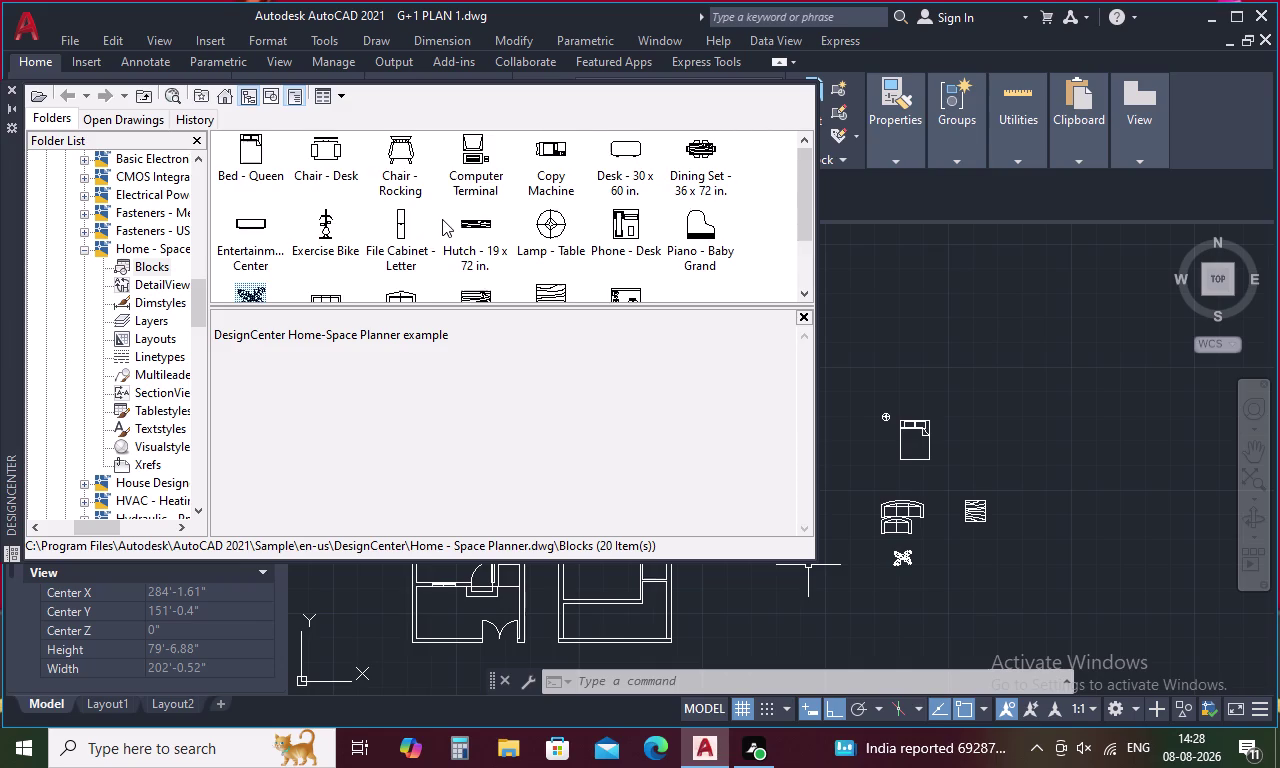
scroll(up, 3)
scroll(up, 3)
double_click(325, 144)
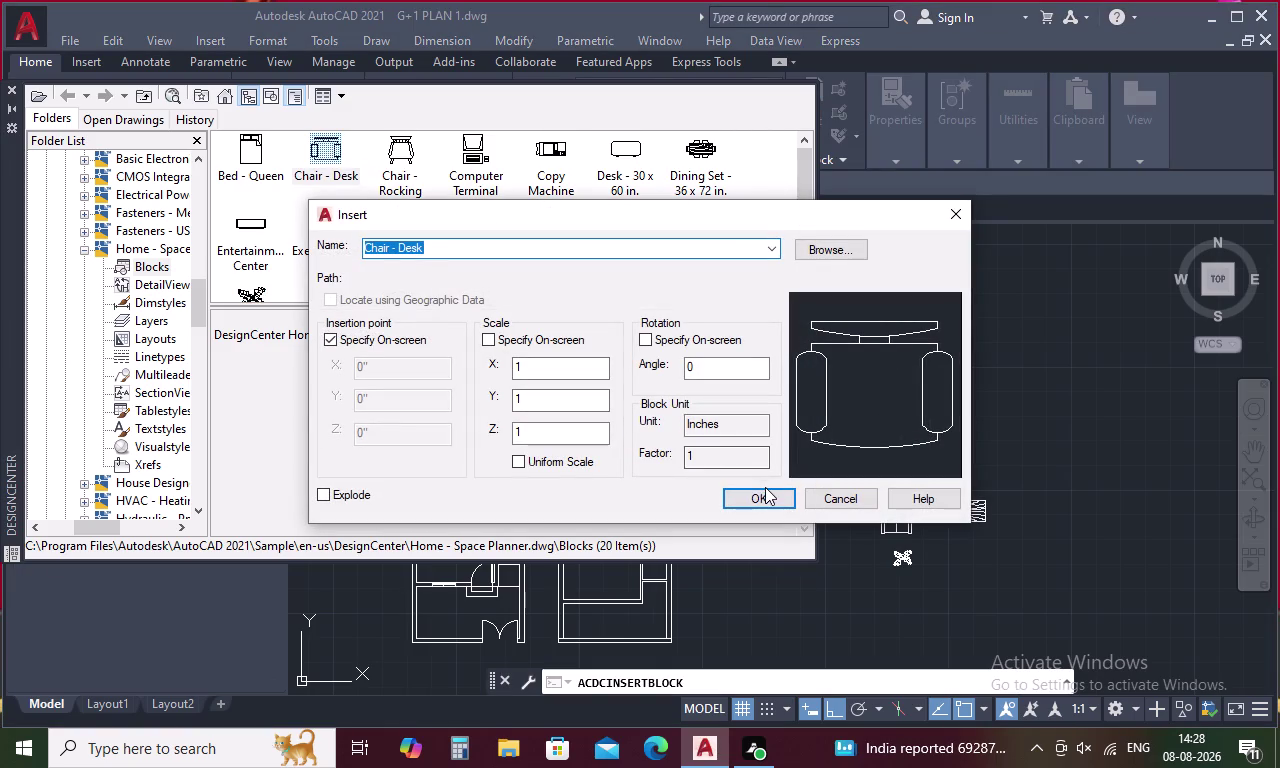
click(767, 488)
click(859, 412)
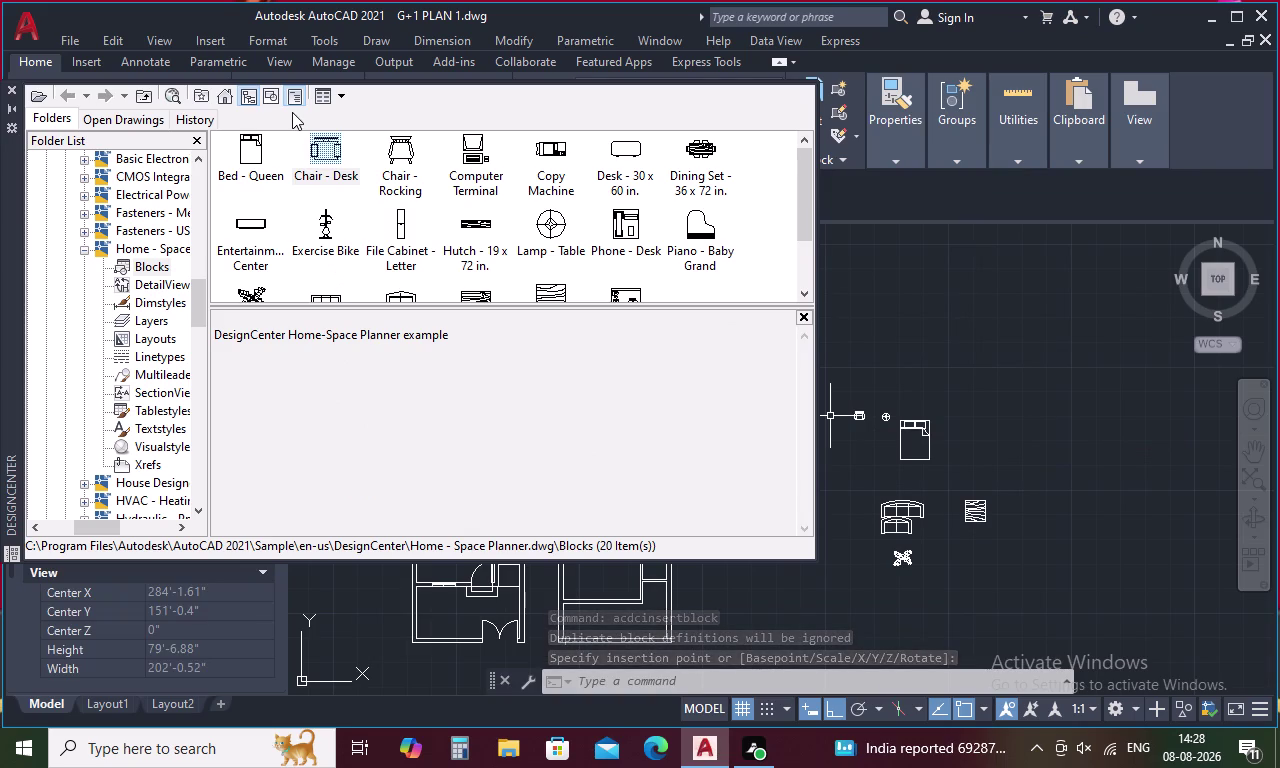
click(220, 100)
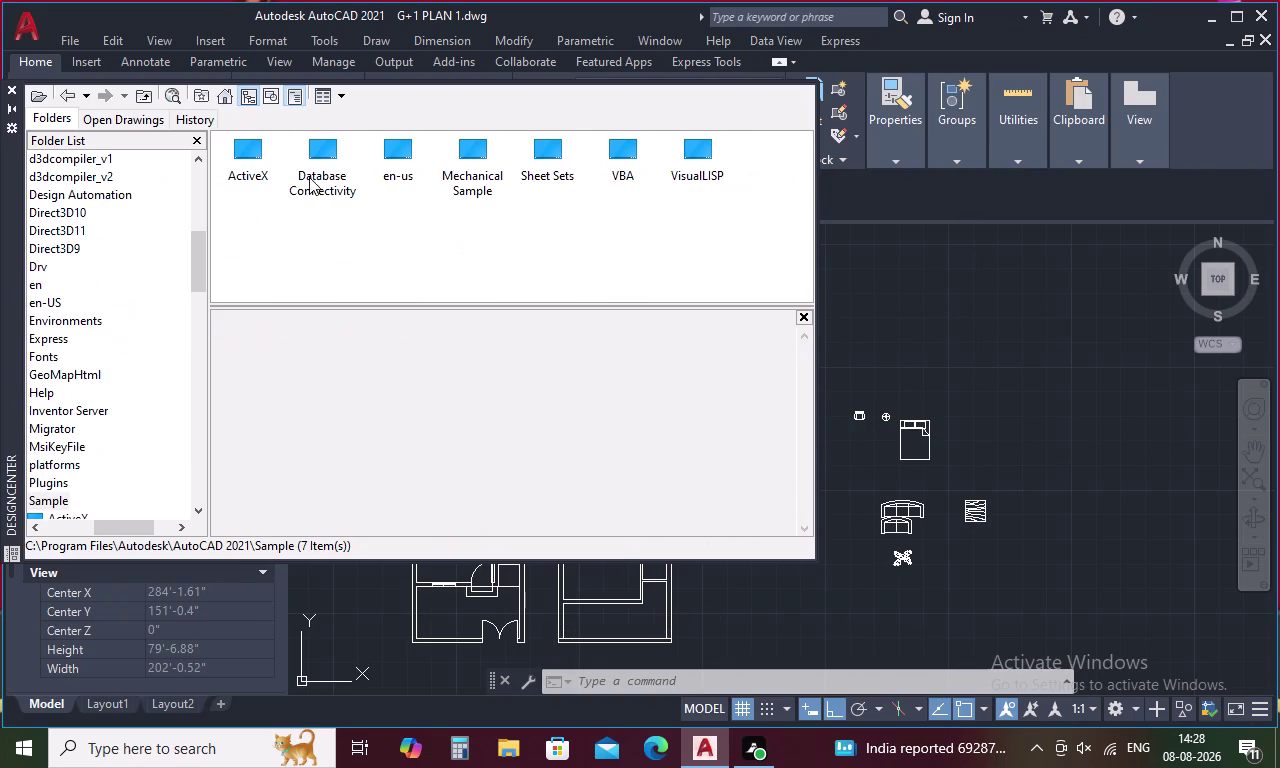
Browse en-us > DesignCenter and open House Designer.dwg's block collection.
double_click(410, 159)
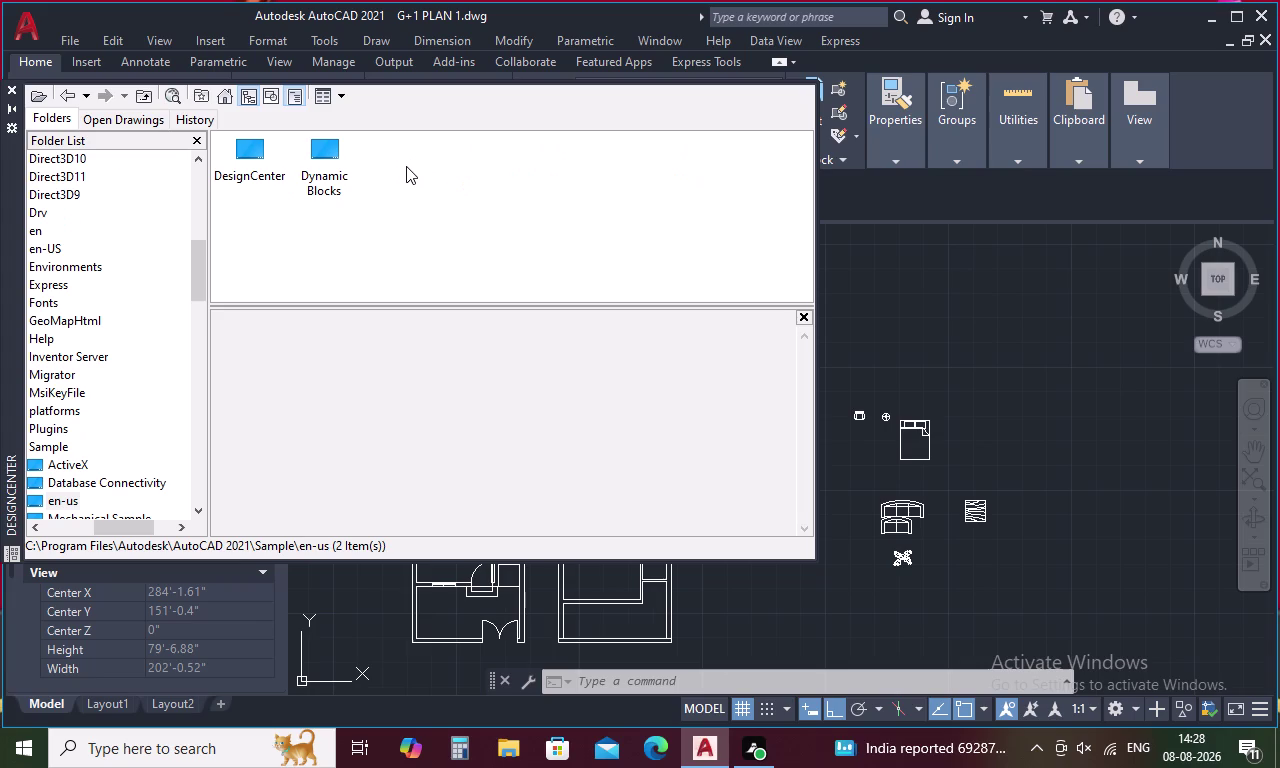
double_click(249, 139)
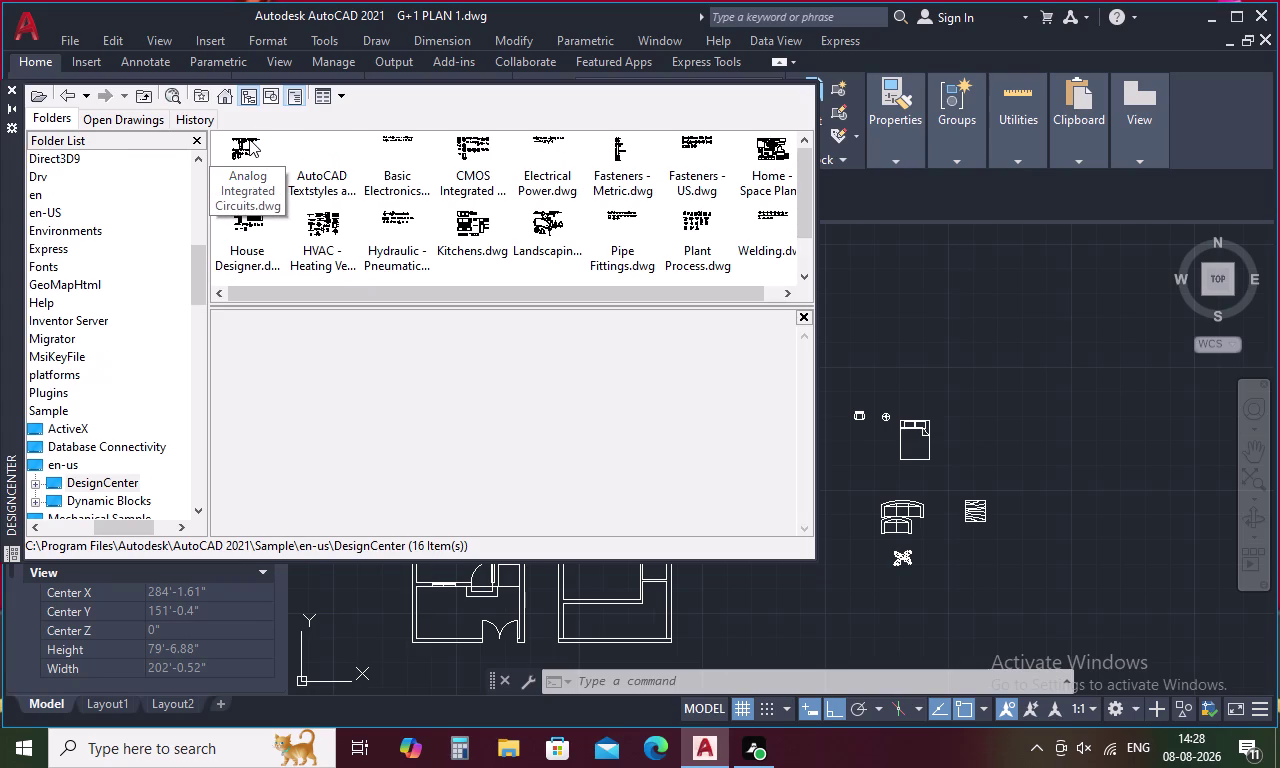
click(123, 474)
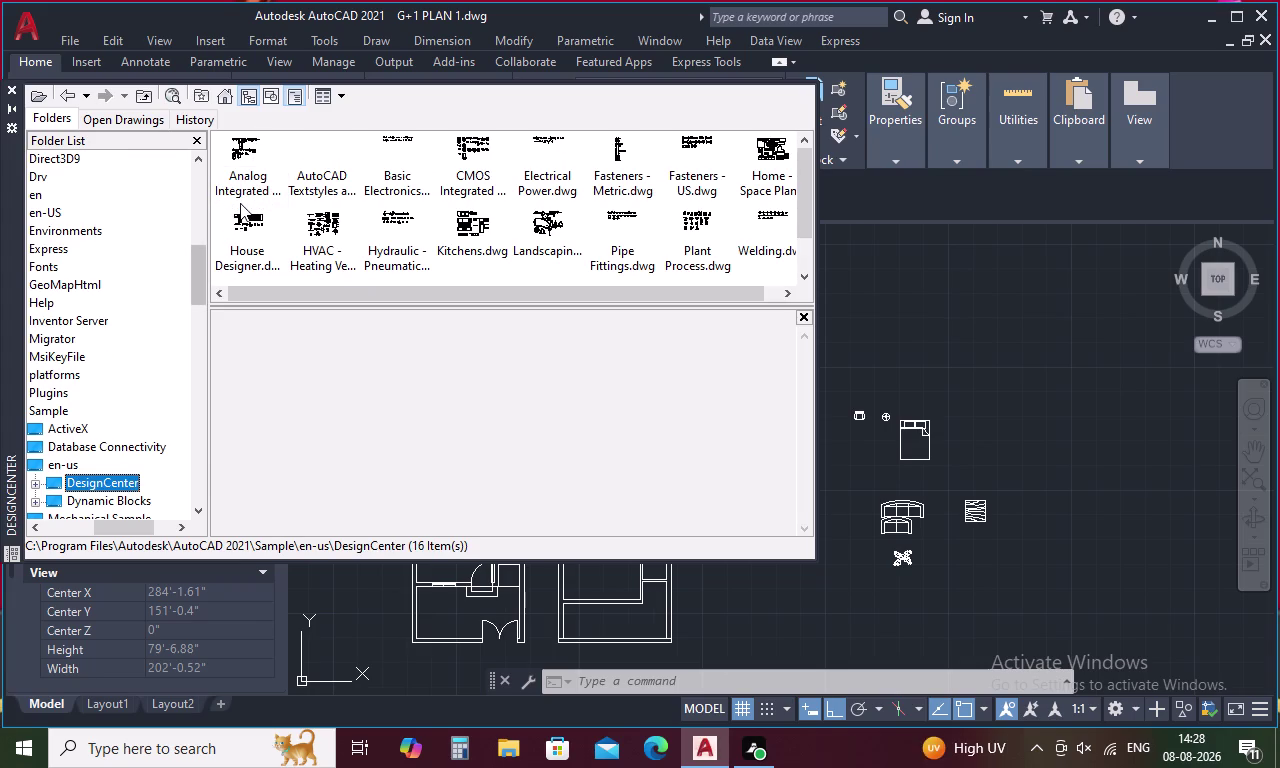
scroll(down, 3)
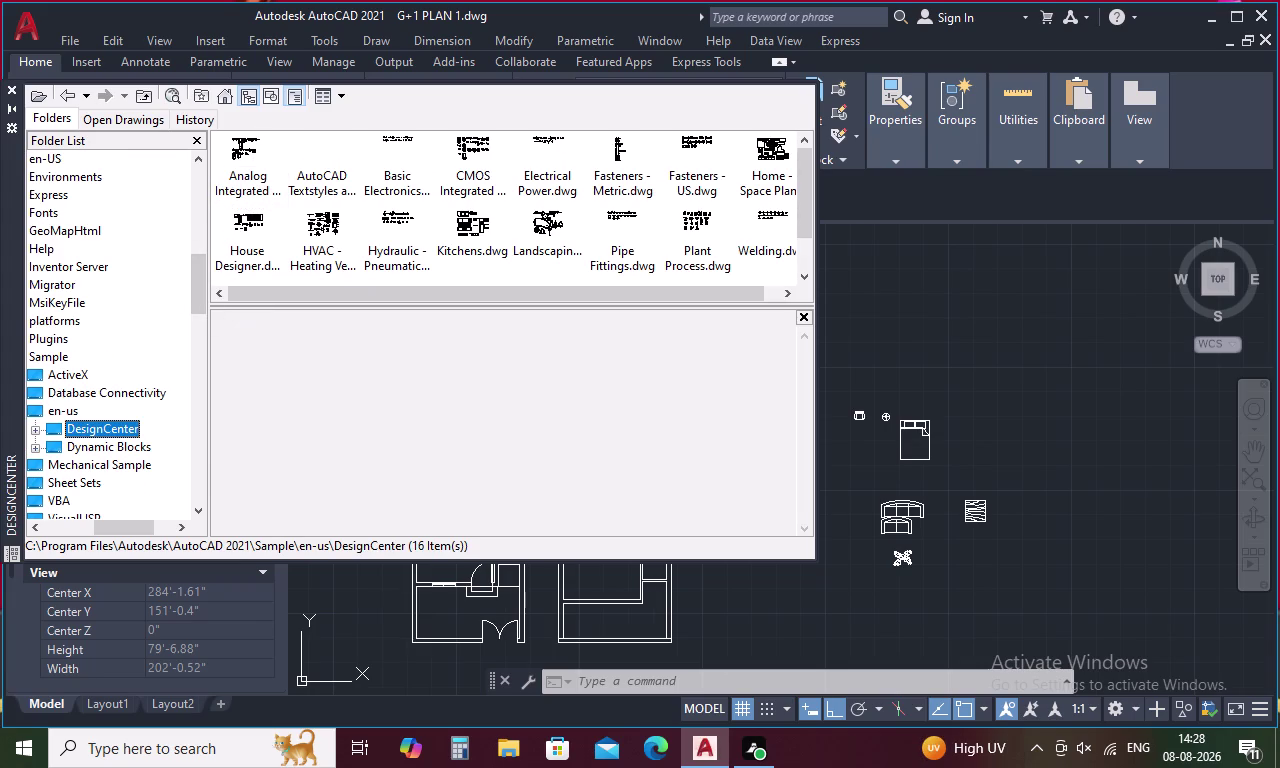
middle_drag(322, 217, 327, 269)
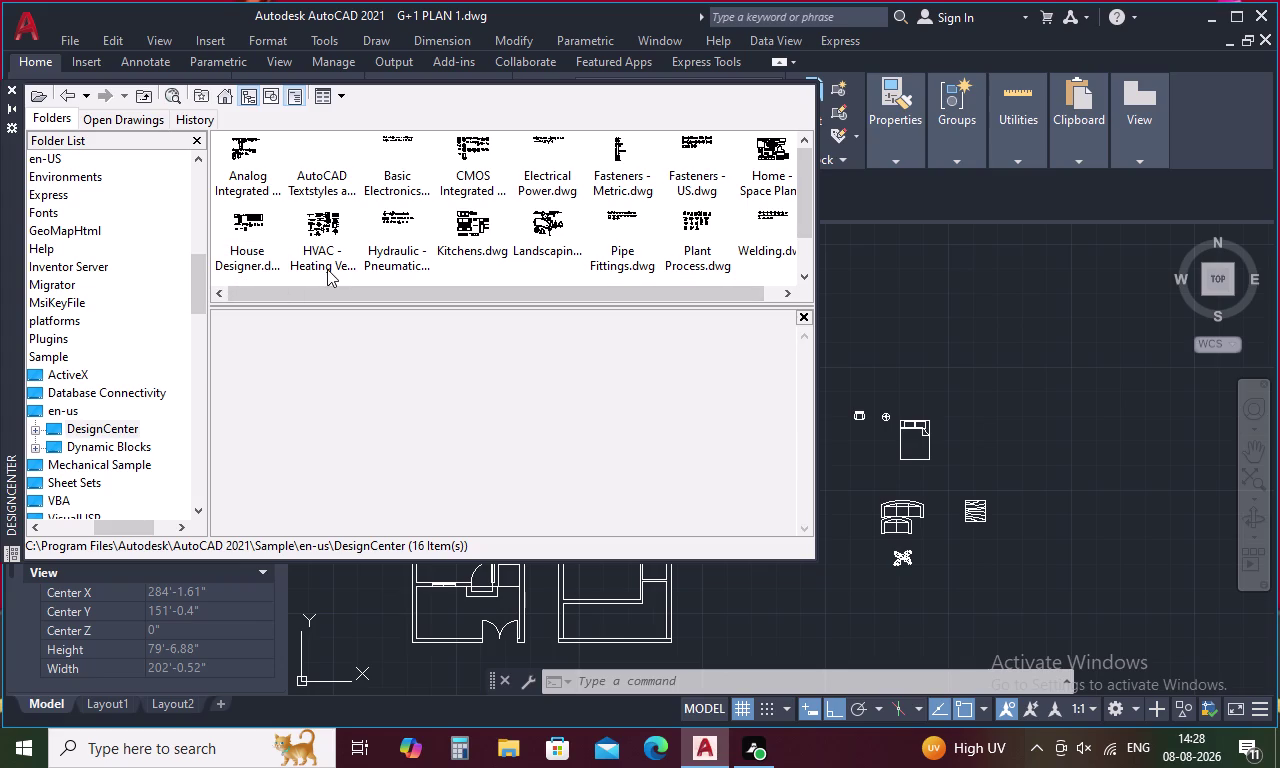
scroll(up, 3)
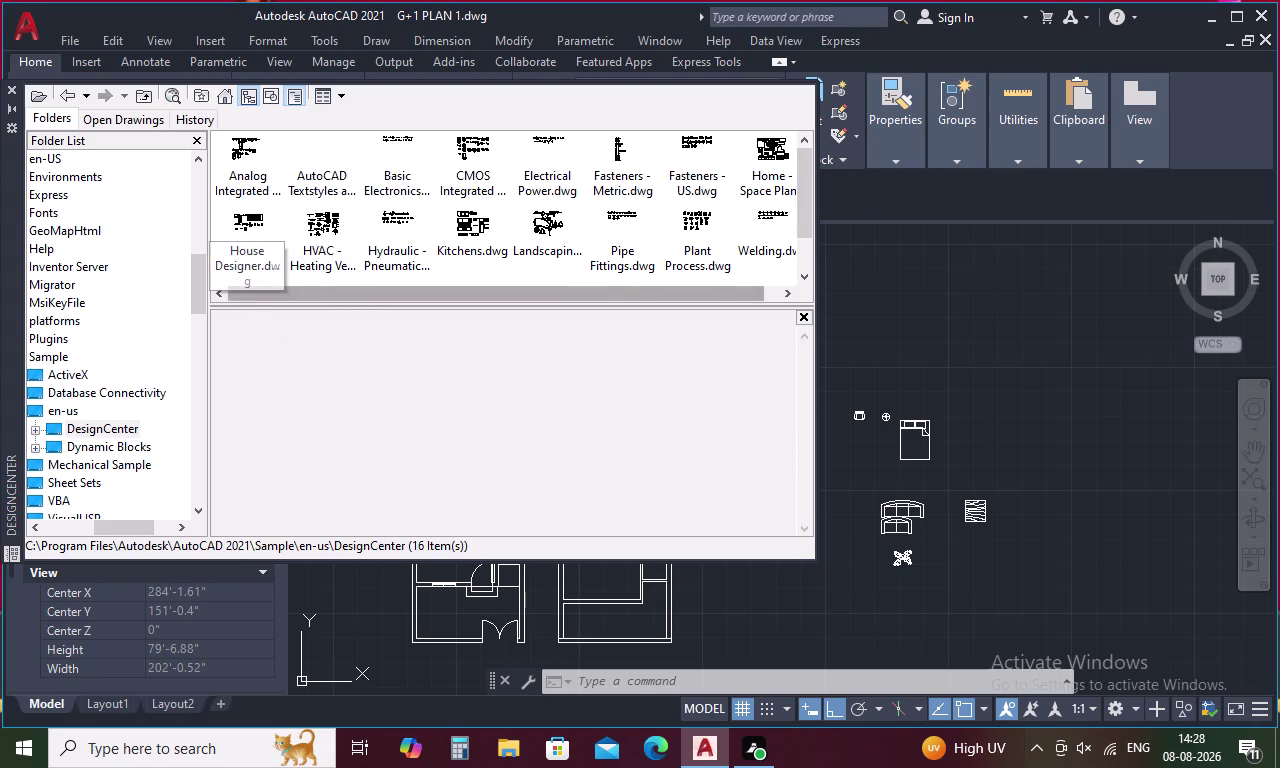
double_click(252, 225)
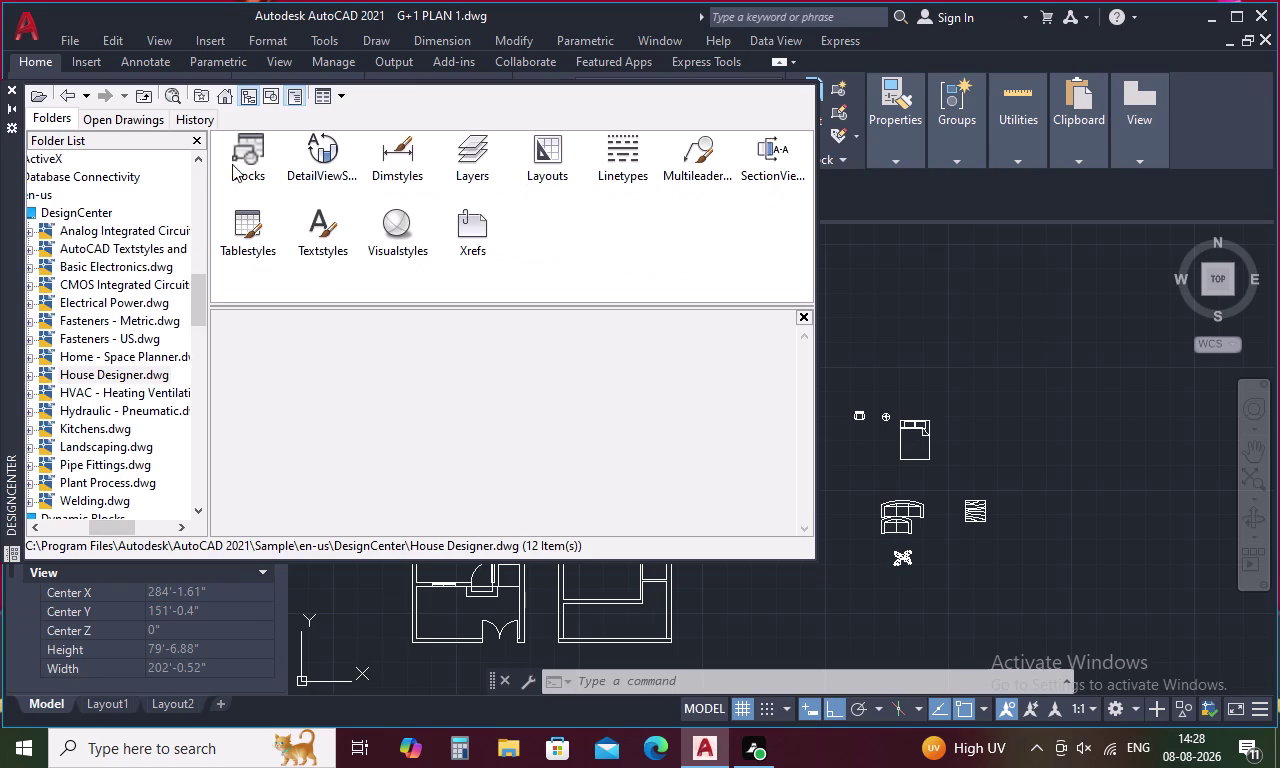
click(229, 159)
Insert the oval-top sink block above the desk chair.
double_click(235, 160)
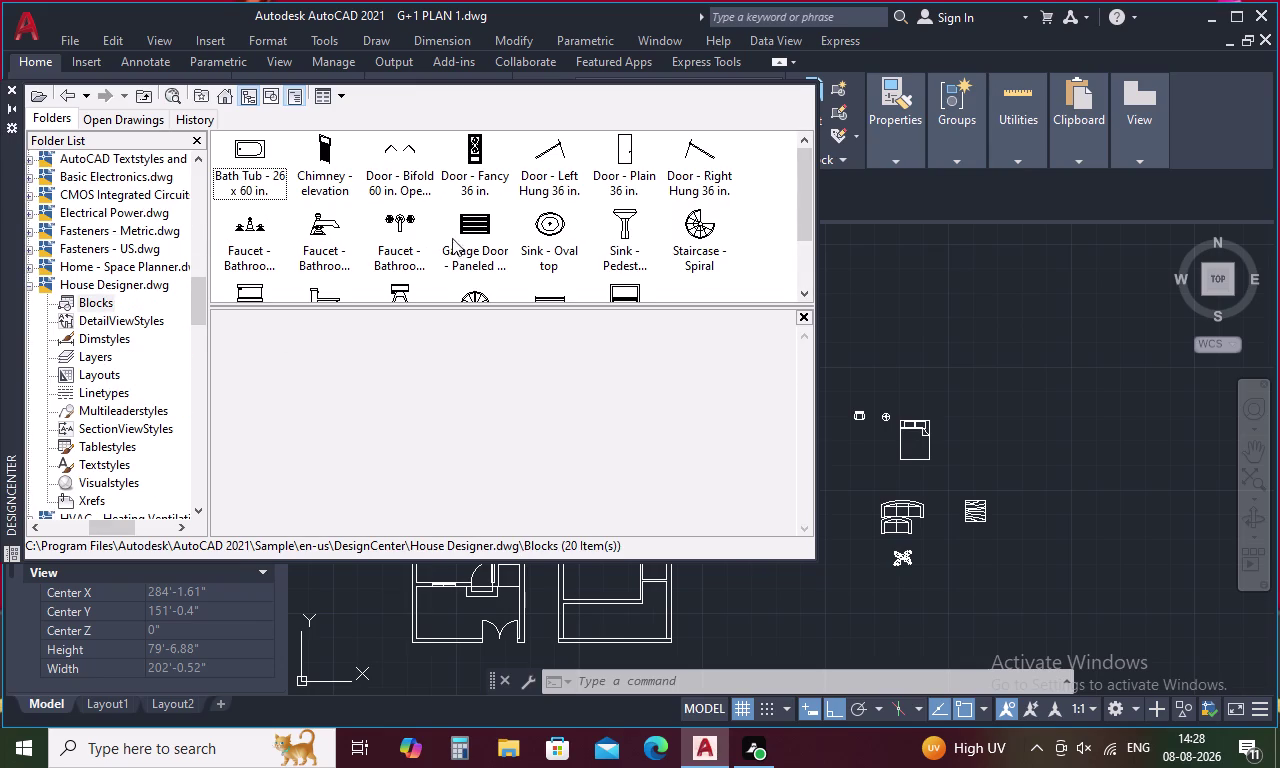
double_click(541, 225)
click(541, 225)
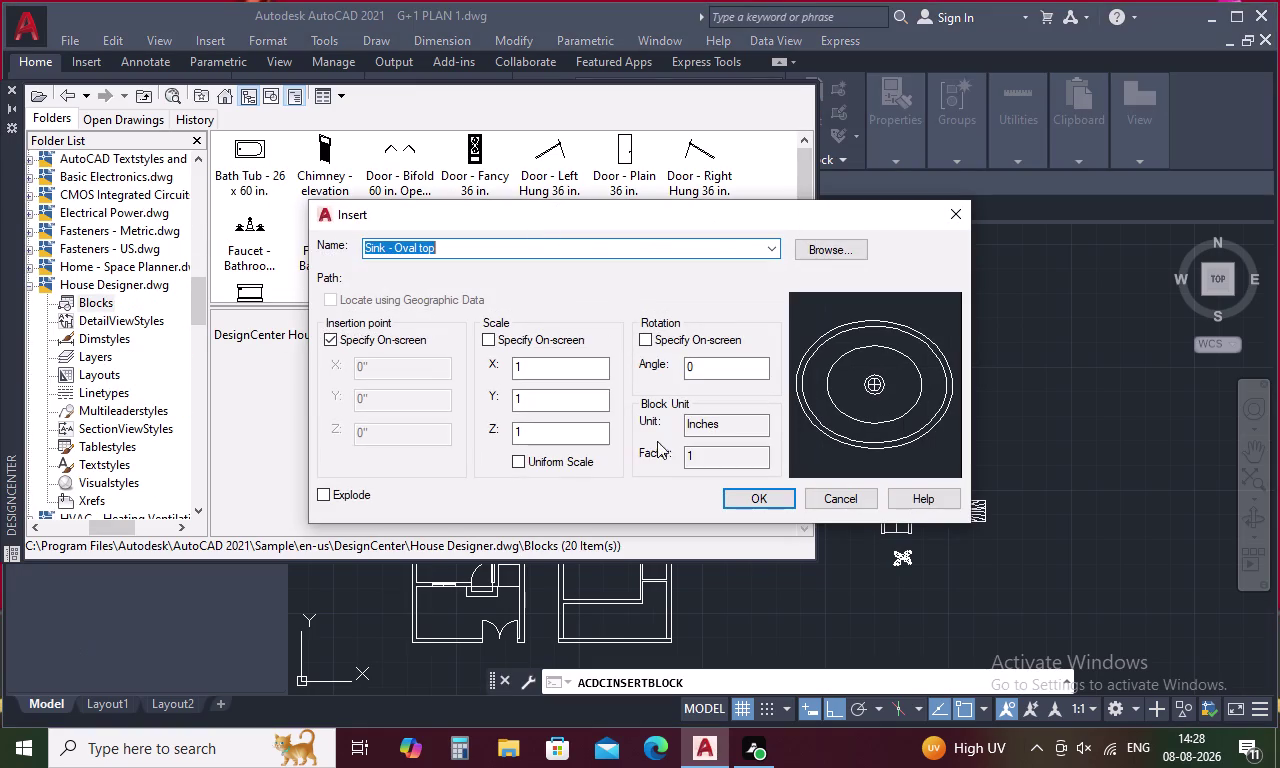
click(737, 498)
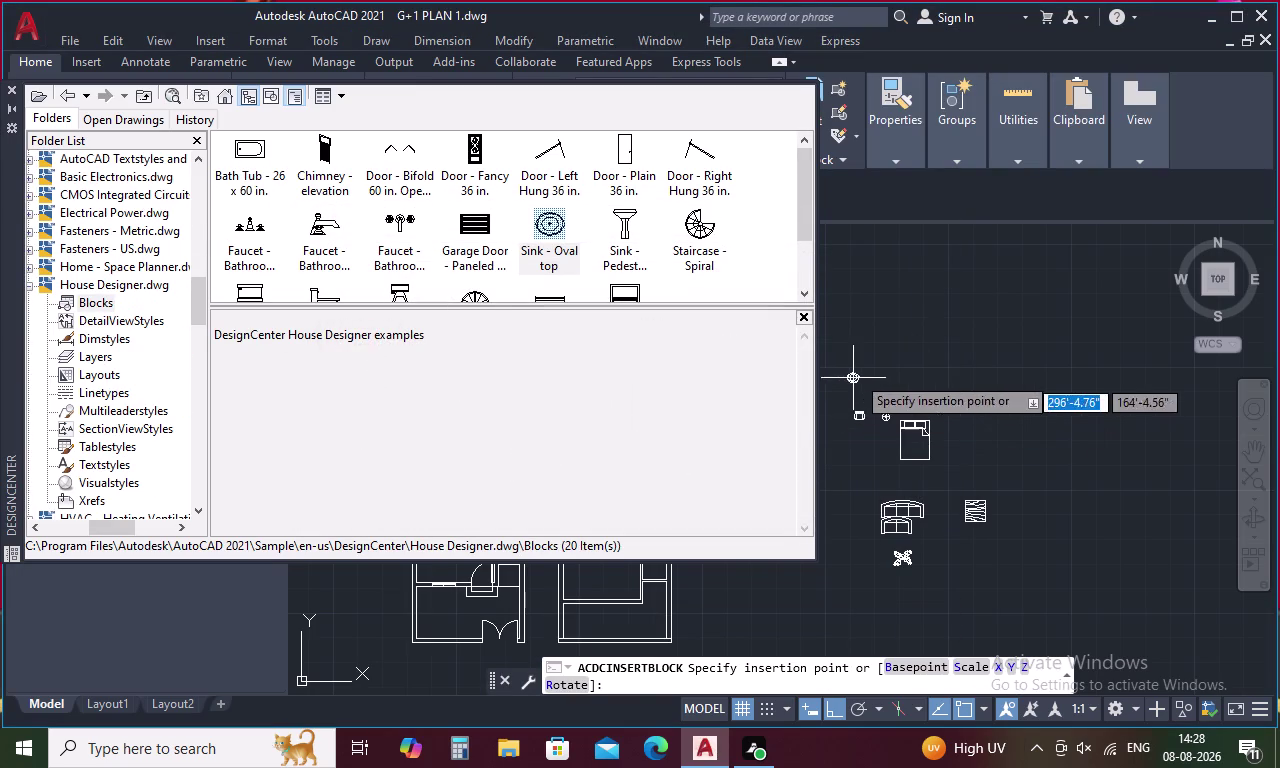
click(859, 368)
Place the bath tub below the plant and the Toilet - top block beside it.
double_click(249, 163)
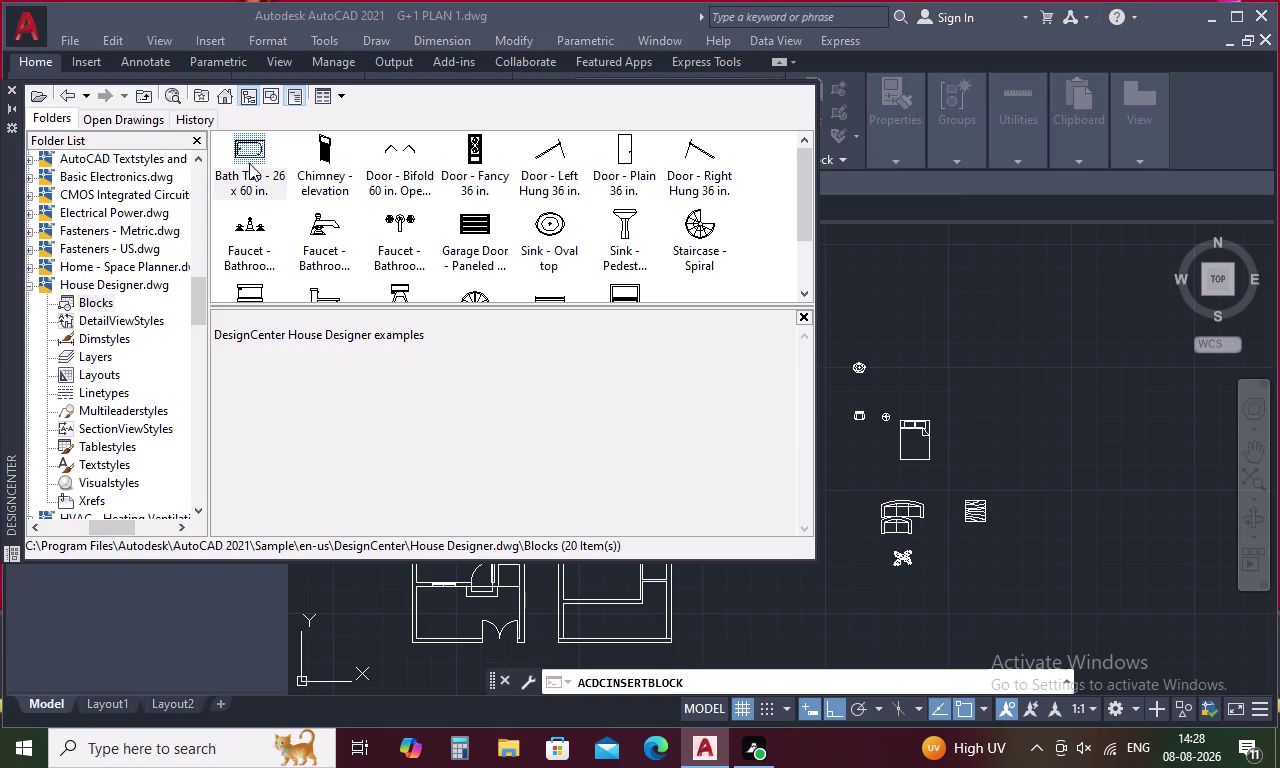
click(742, 491)
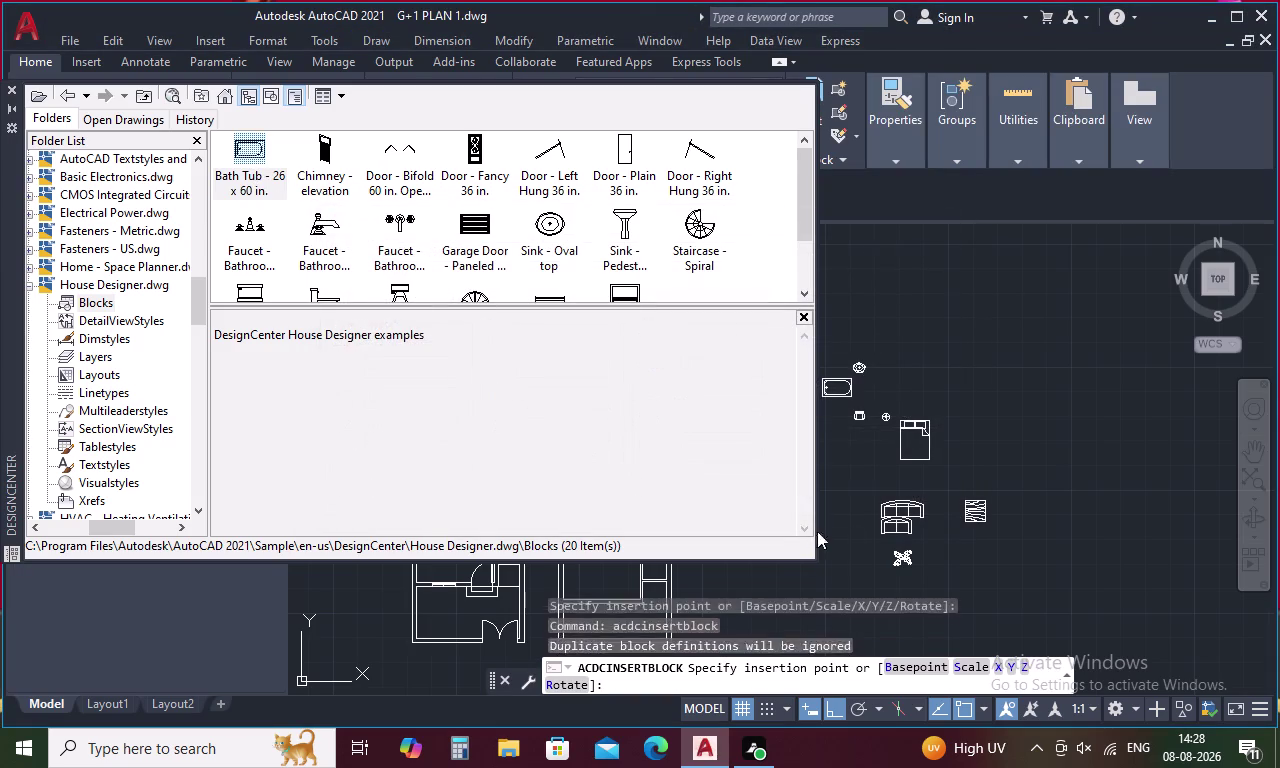
click(863, 572)
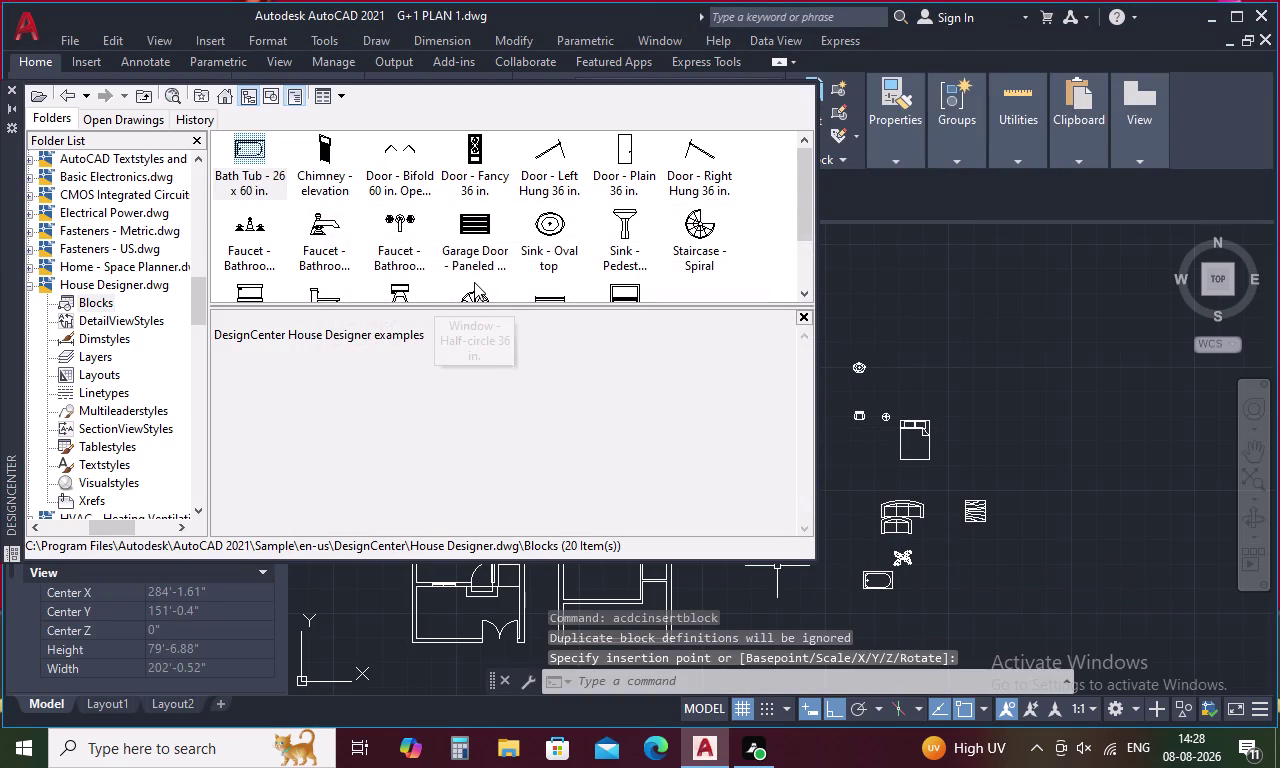
scroll(down, 3)
double_click(396, 216)
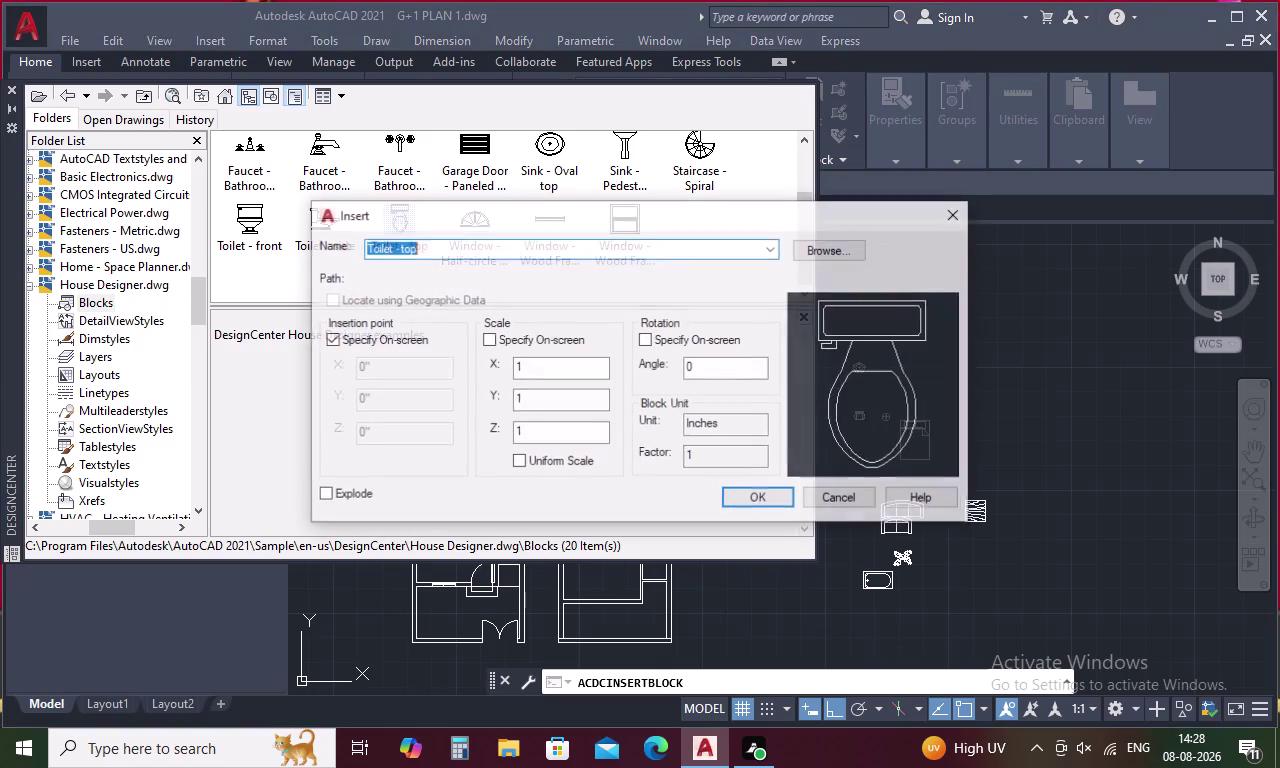
click(766, 498)
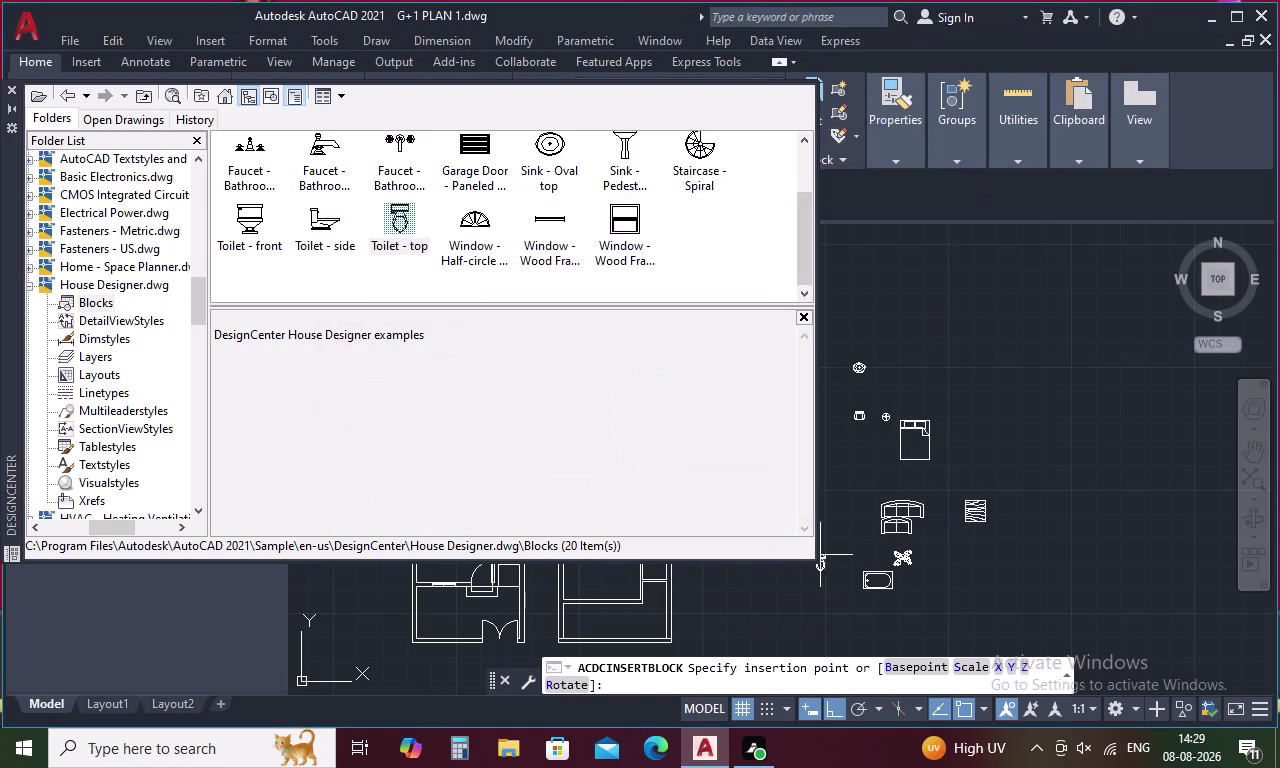
click(850, 527)
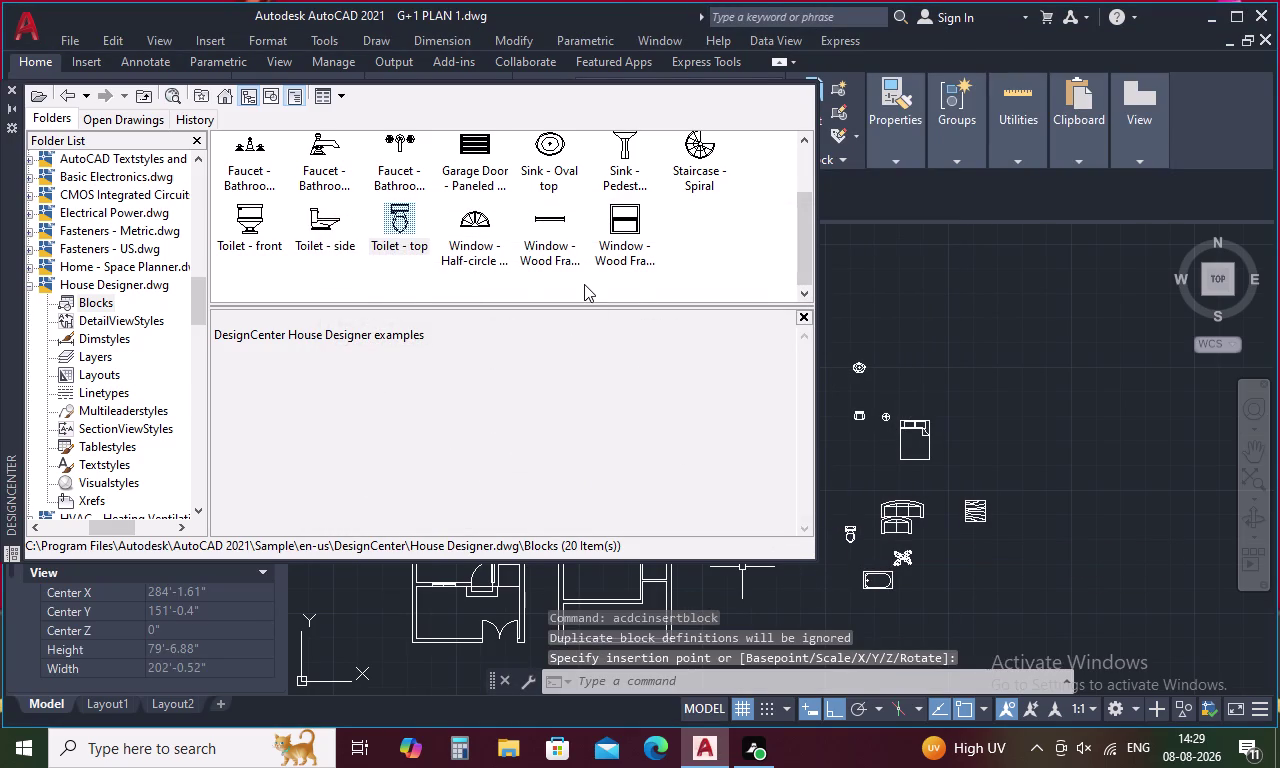
scroll(up, 3)
scroll(up, 3)
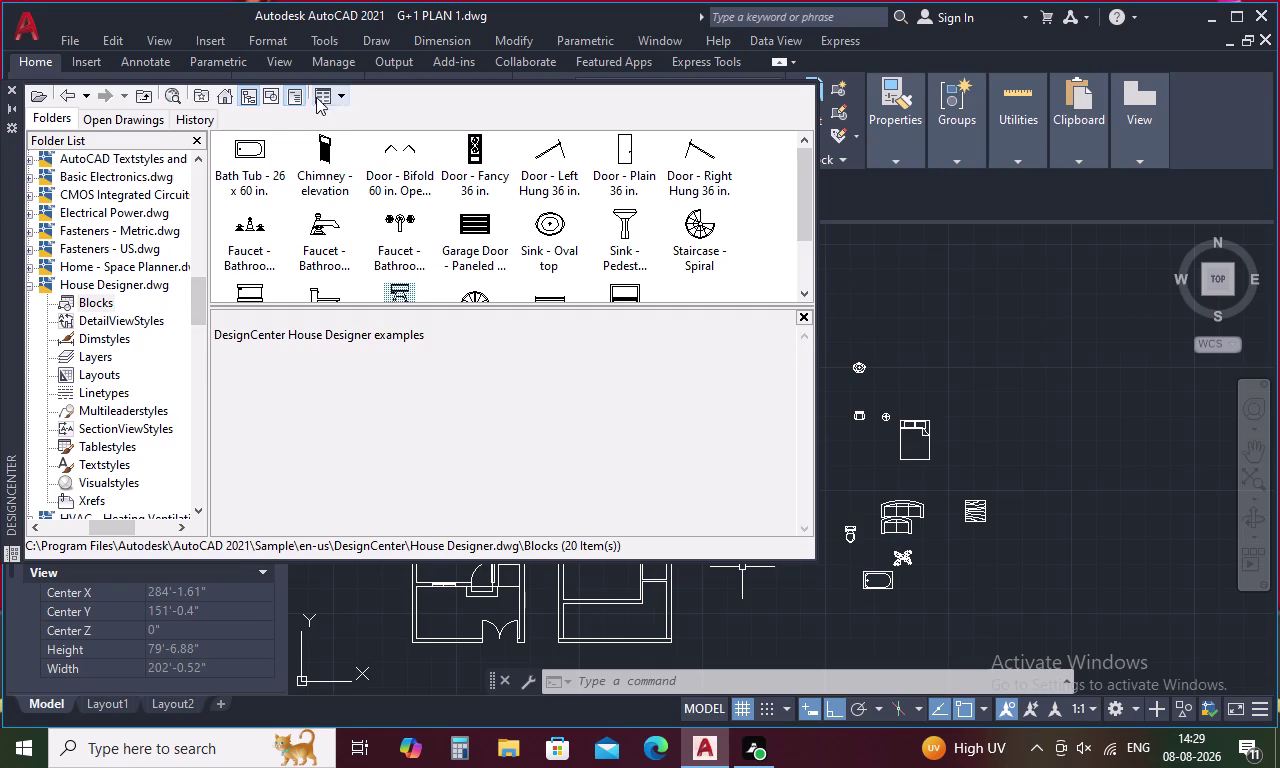
click(223, 101)
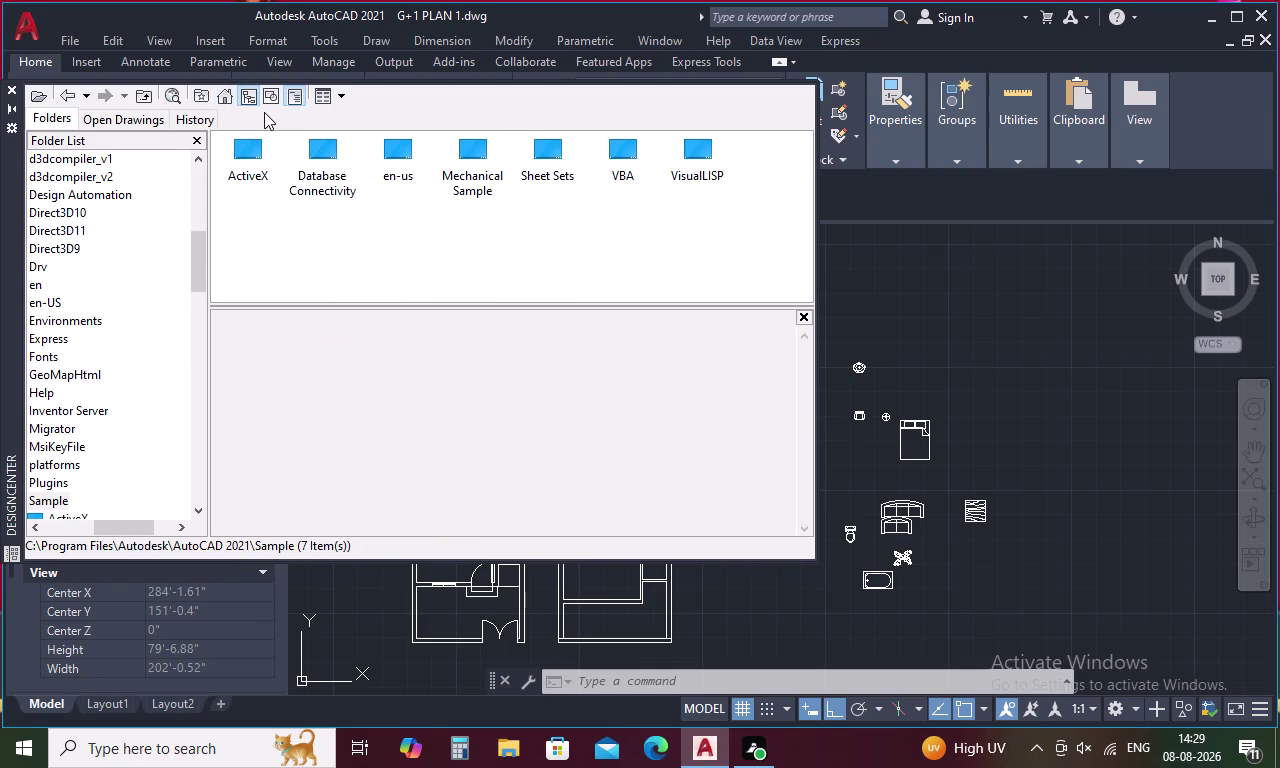
Browse to en-us > DesignCenter > Kitchens.dwg and list its blocks.
double_click(399, 155)
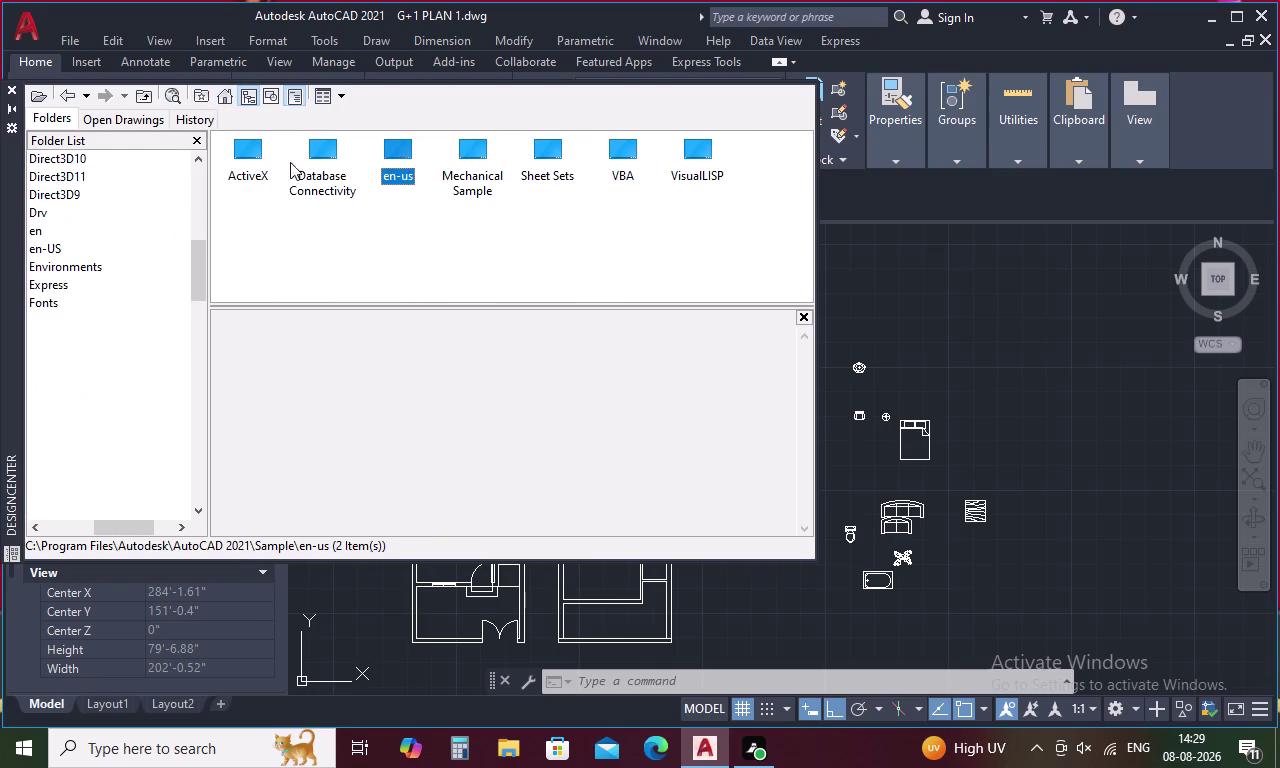
double_click(246, 152)
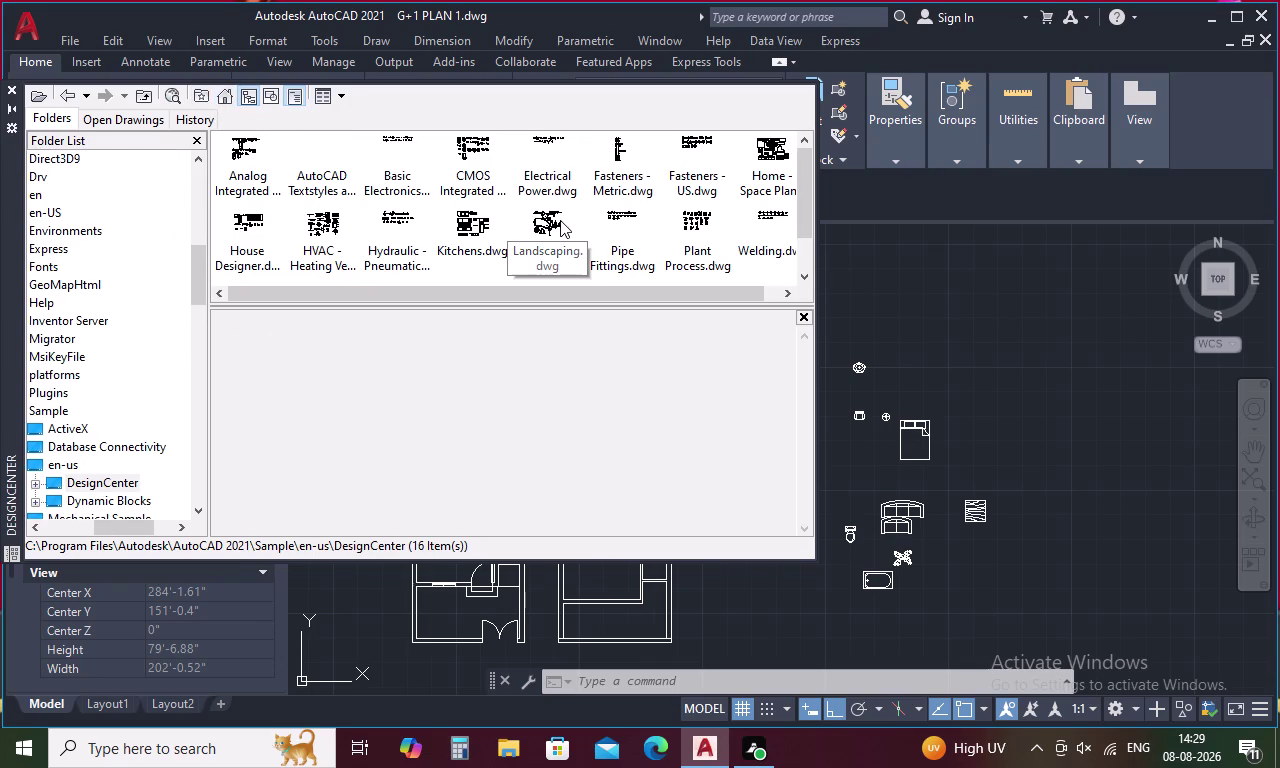
double_click(457, 235)
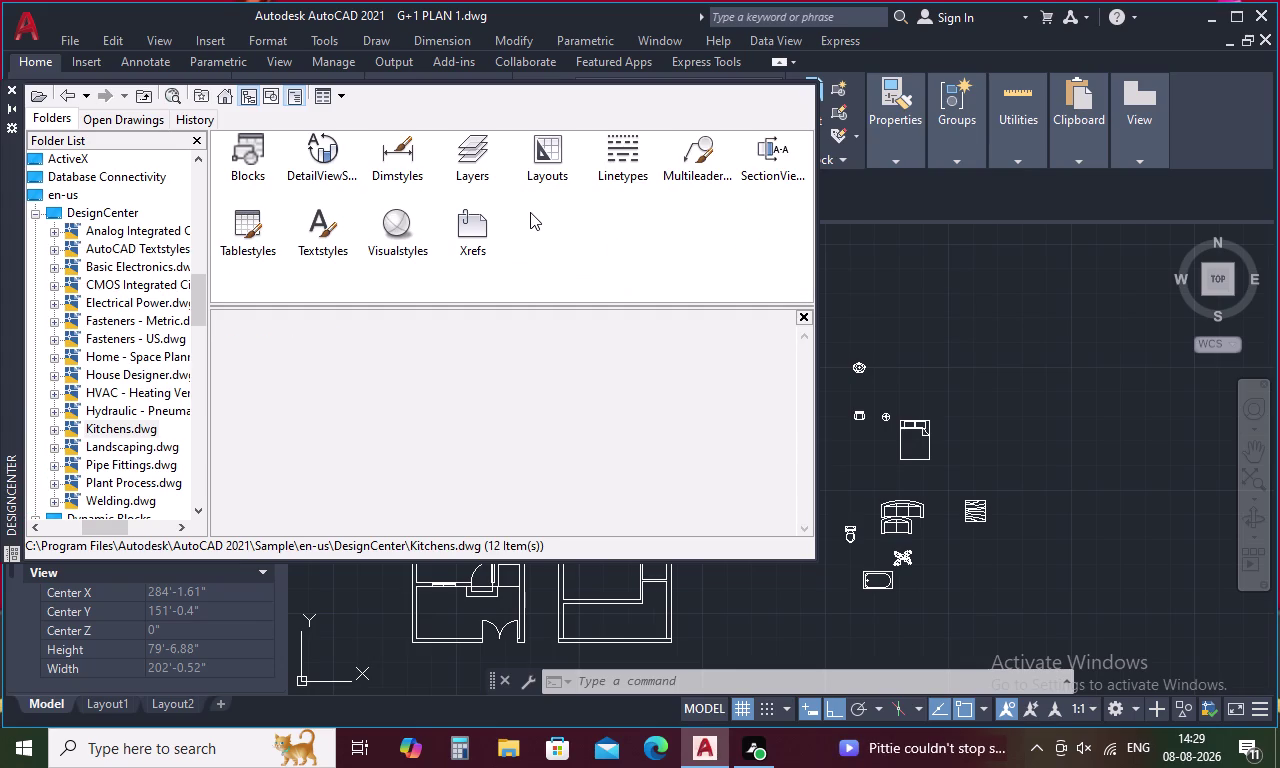
double_click(245, 155)
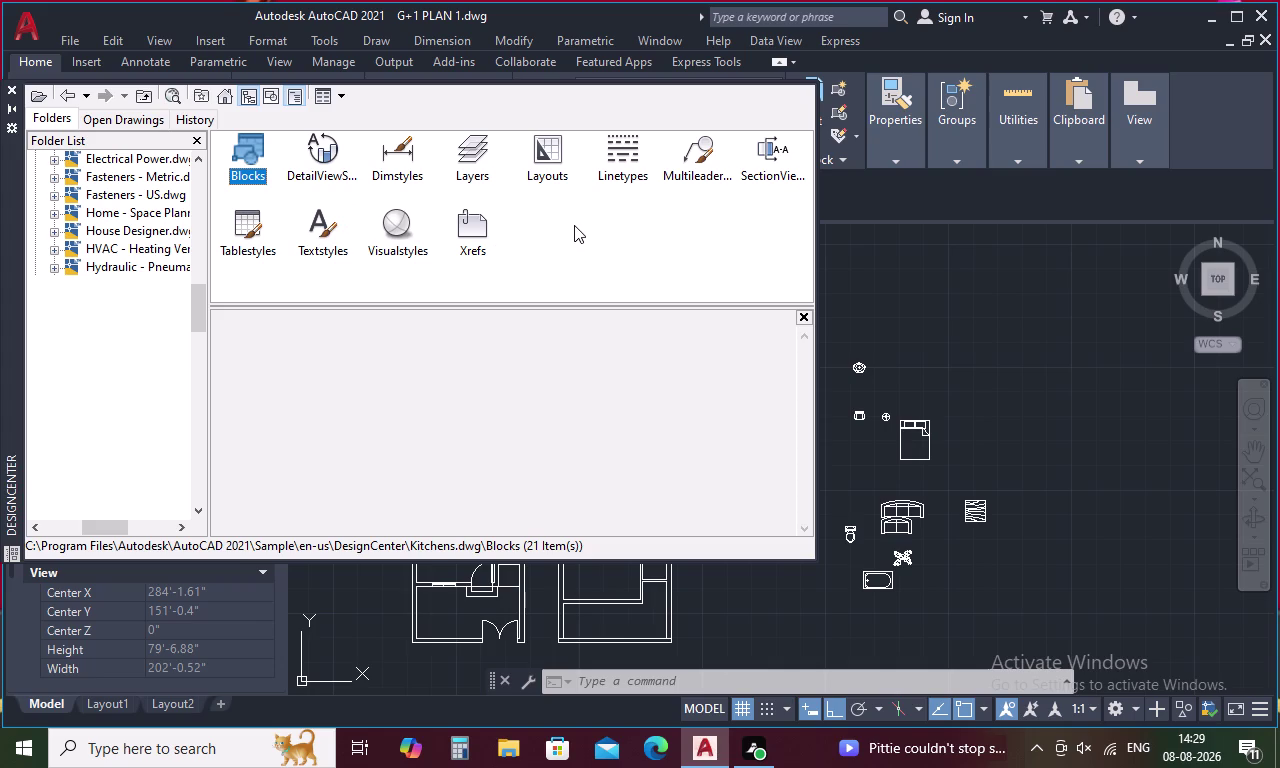
double_click(696, 224)
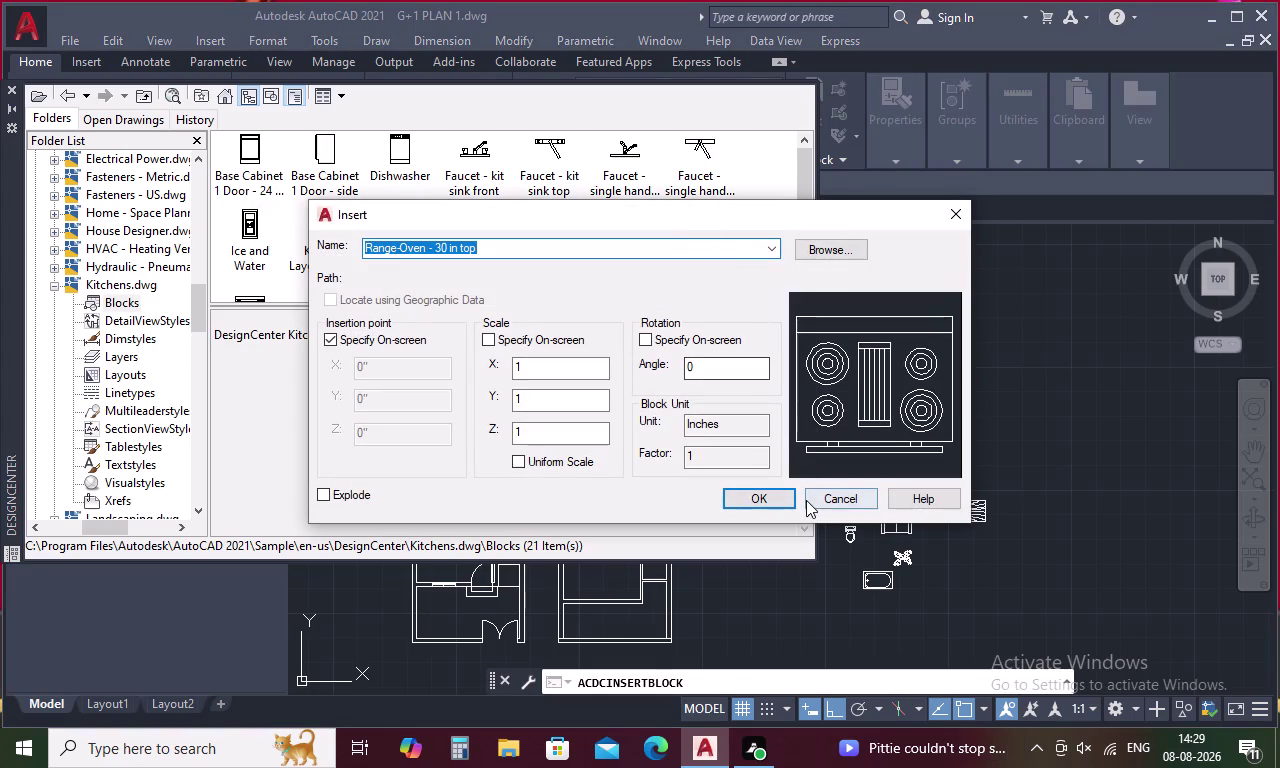
Cancel the Range-Oven insert and place Kitchen Layout - 7 x 8 ft above the bed.
click(959, 207)
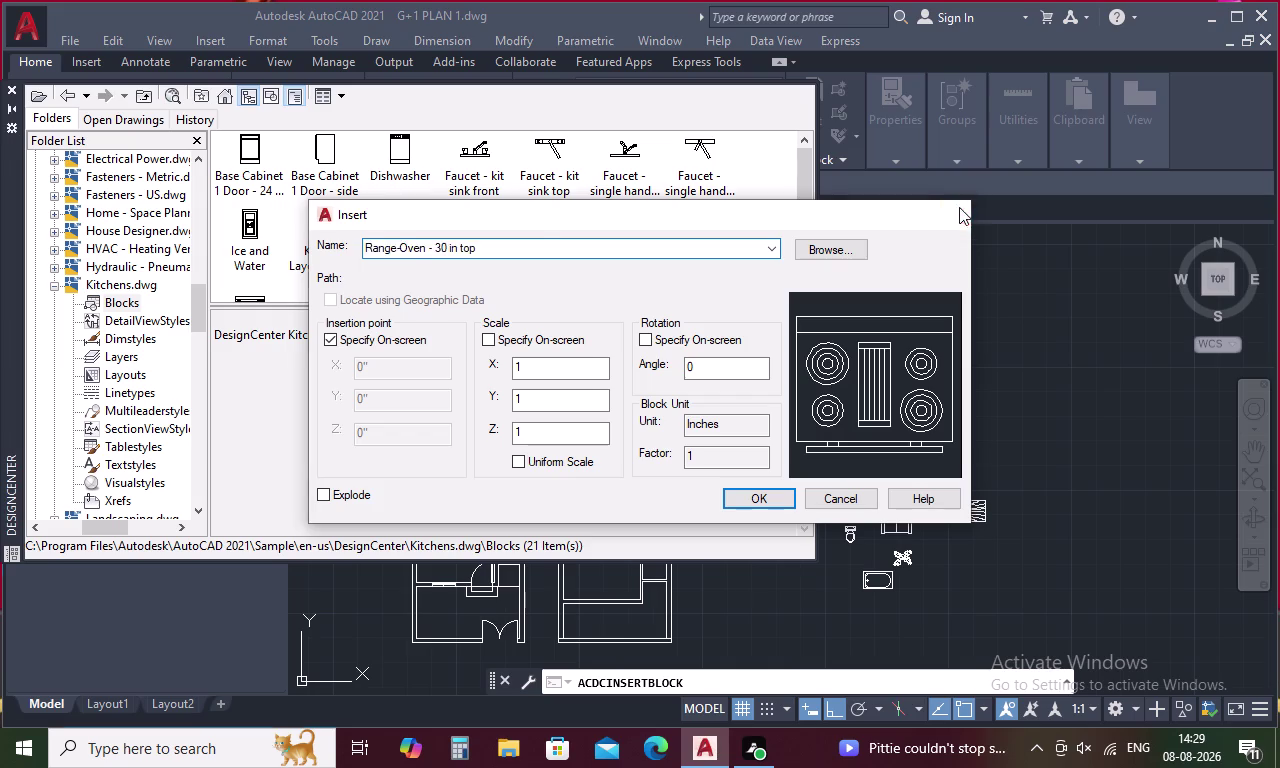
scroll(down, 3)
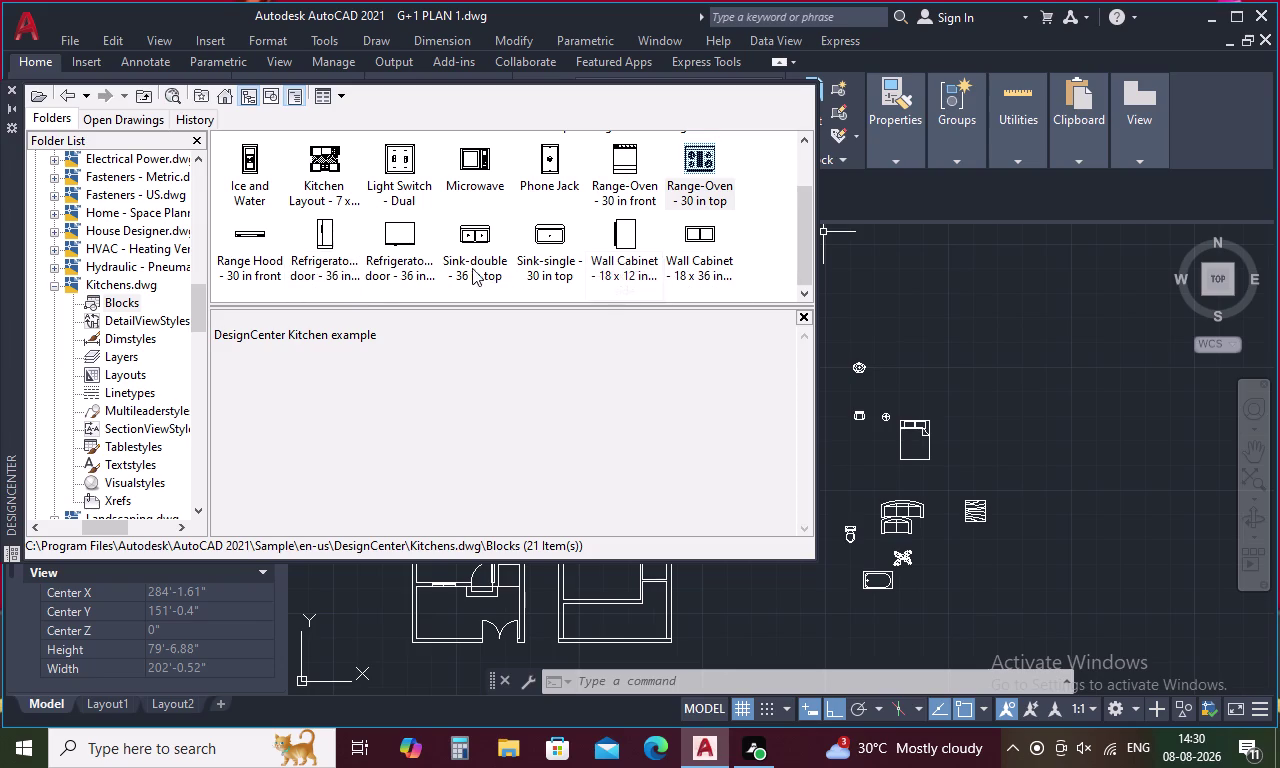
scroll(up, 3)
scroll(up, 3)
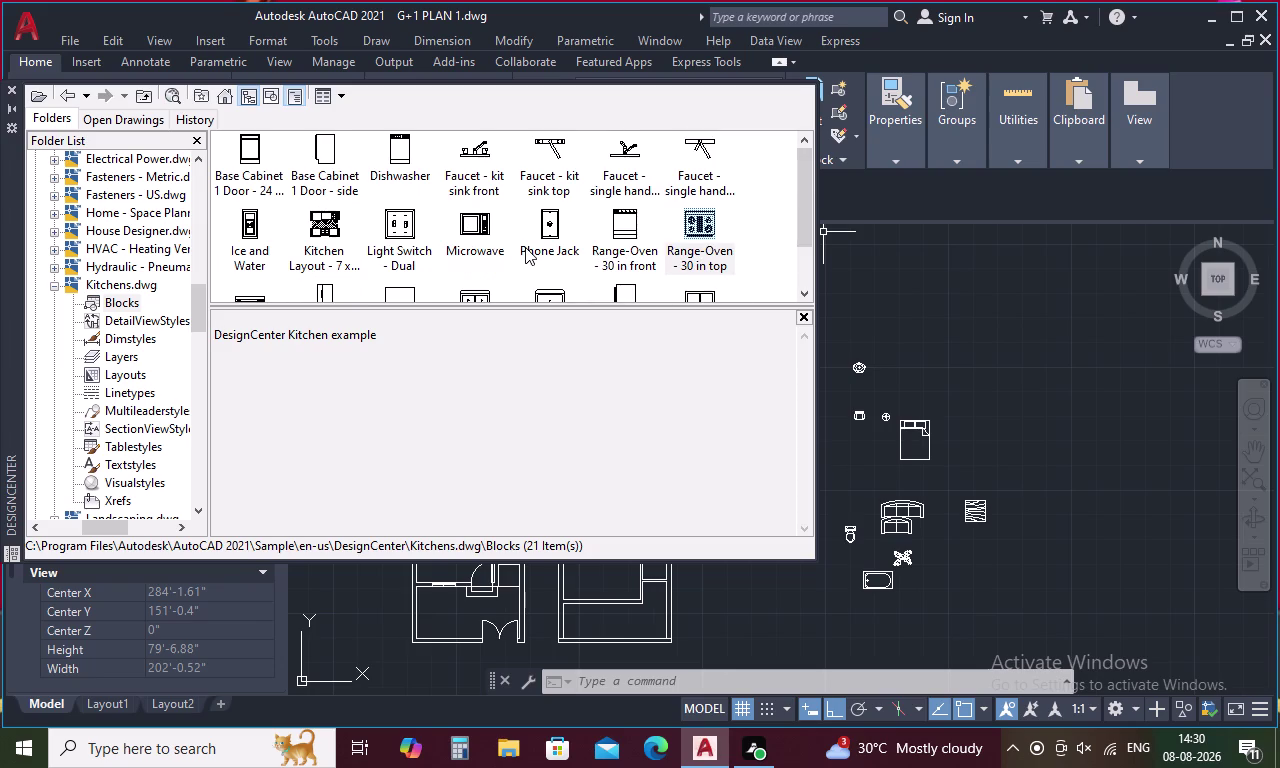
scroll(up, 3)
double_click(323, 225)
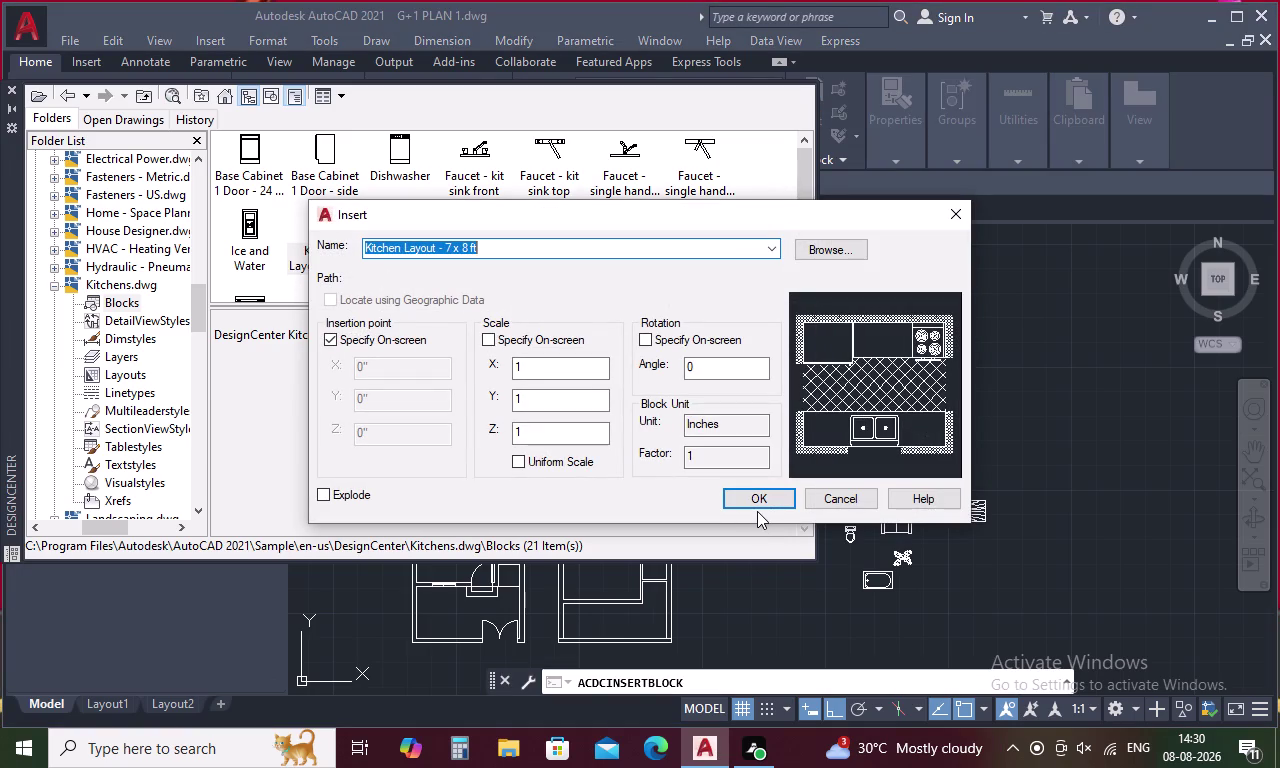
click(758, 502)
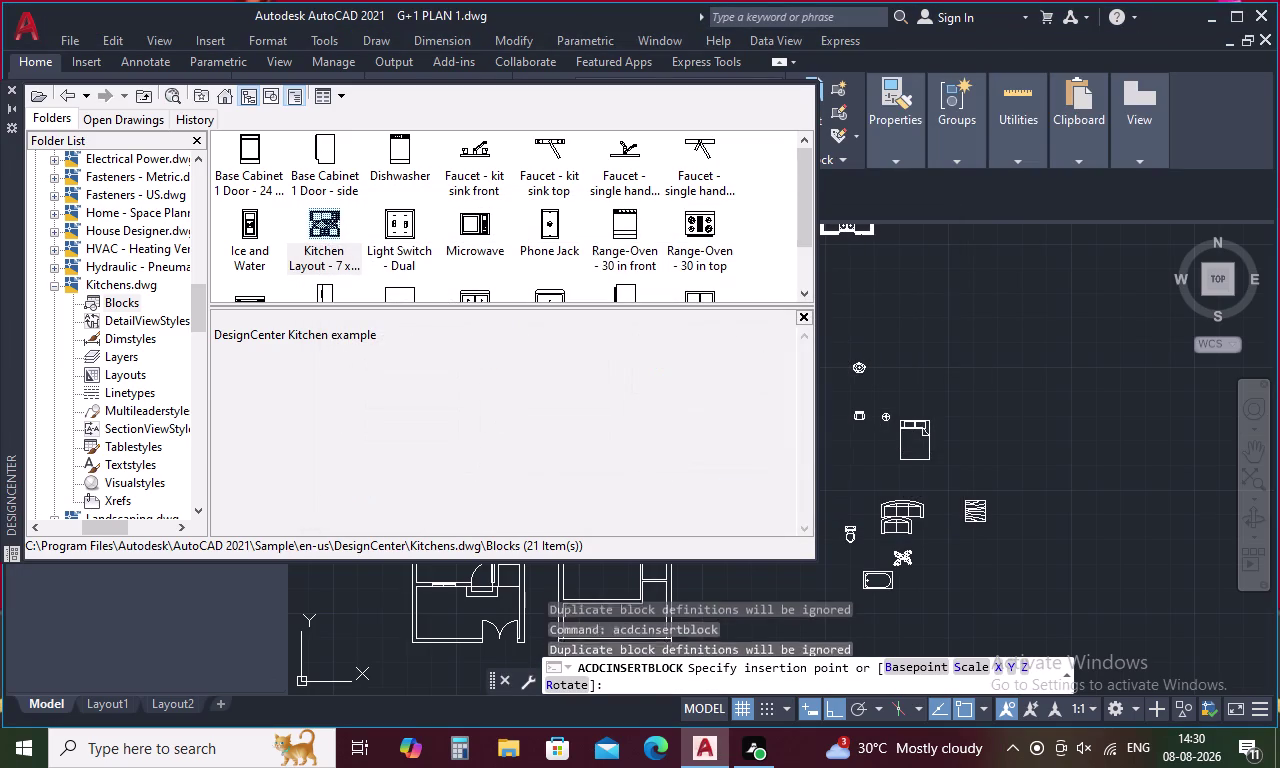
click(901, 371)
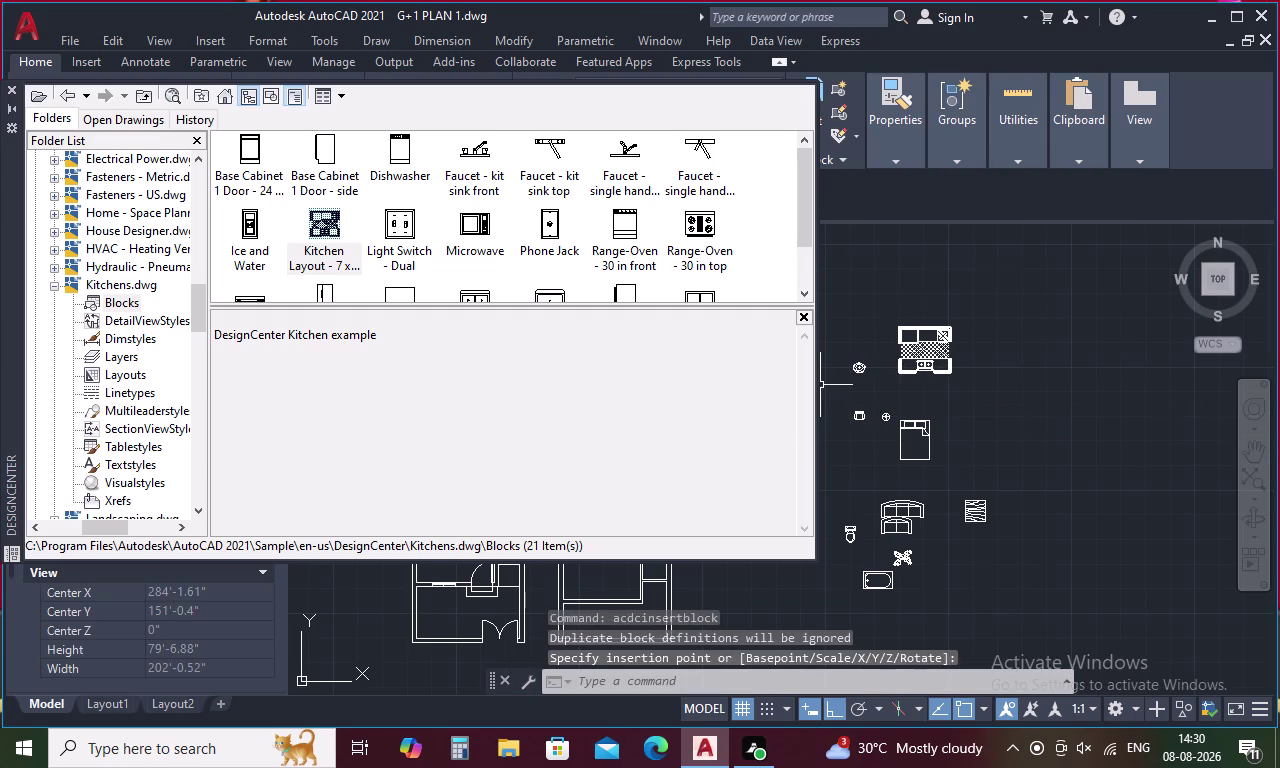
scroll(up, 3)
scroll(down, 3)
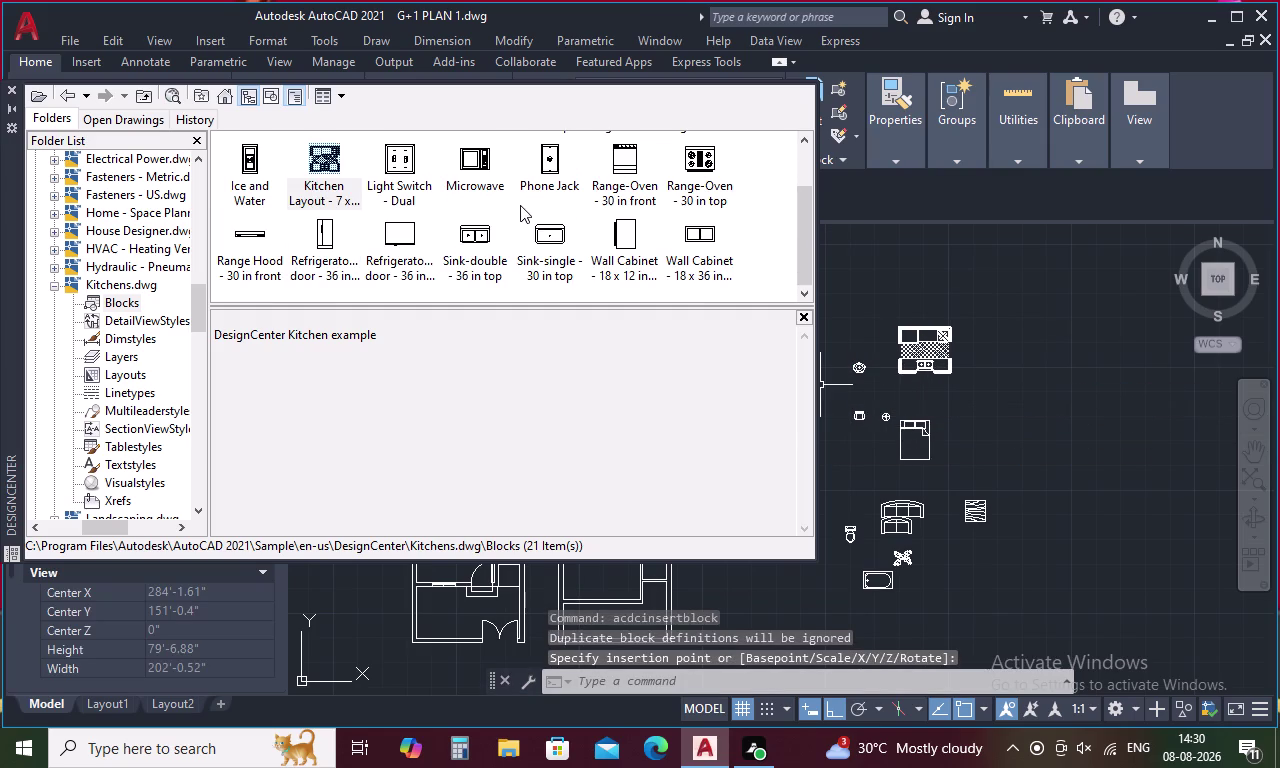
scroll(up, 3)
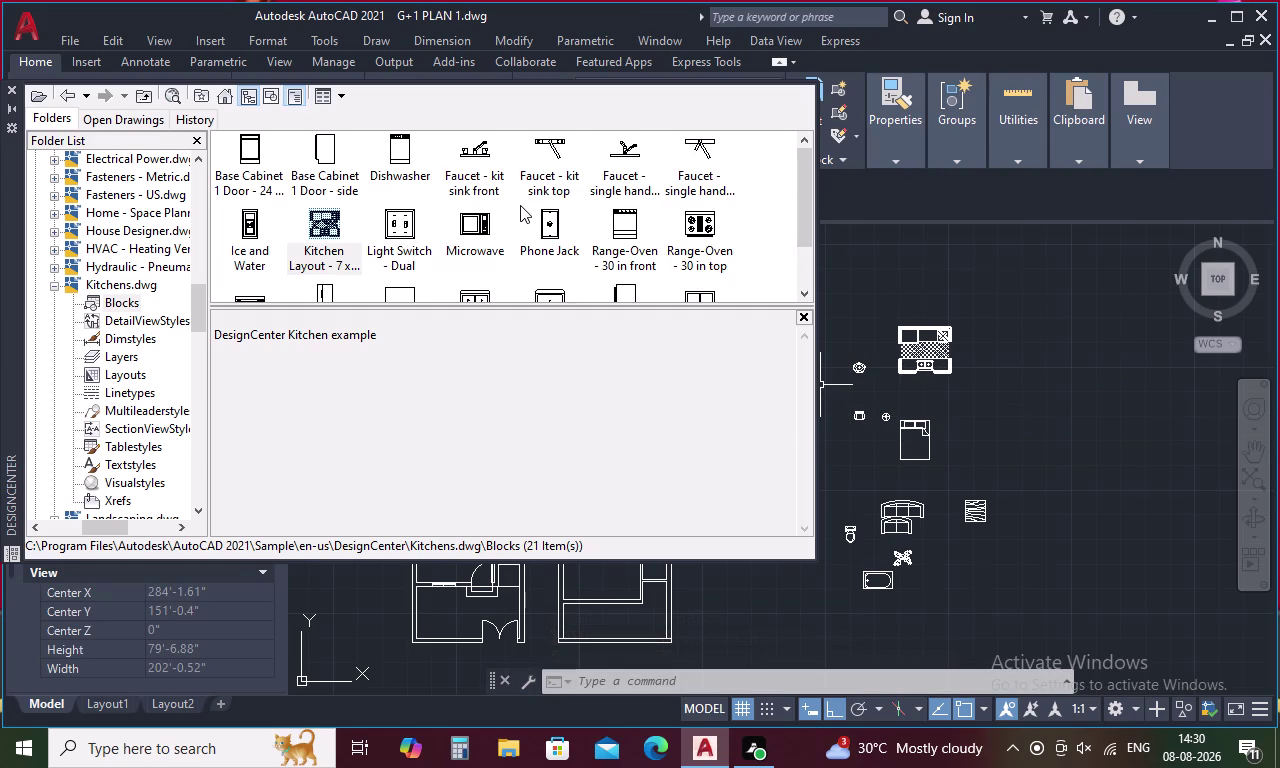
scroll(down, 3)
scroll(down, 3)
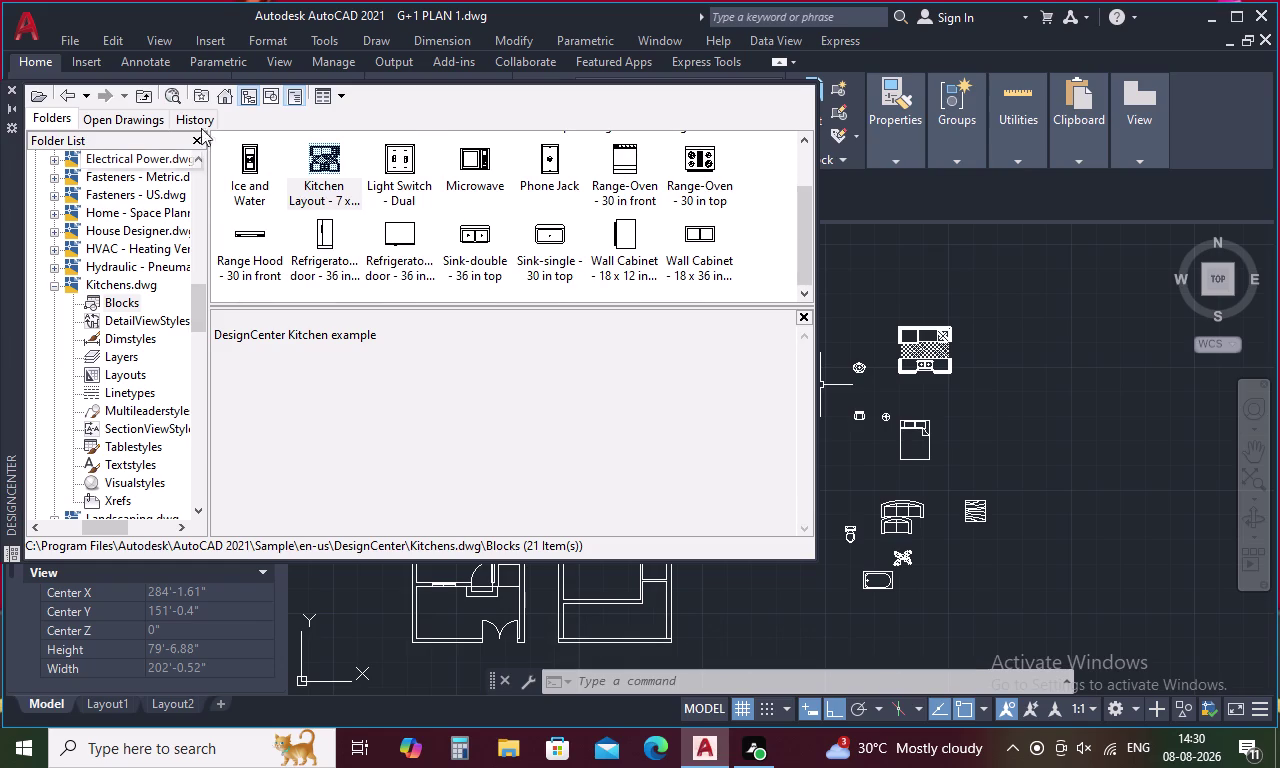
Browse back to en-us > DesignCenter > Home - Space Planner.dwg blocks.
click(226, 94)
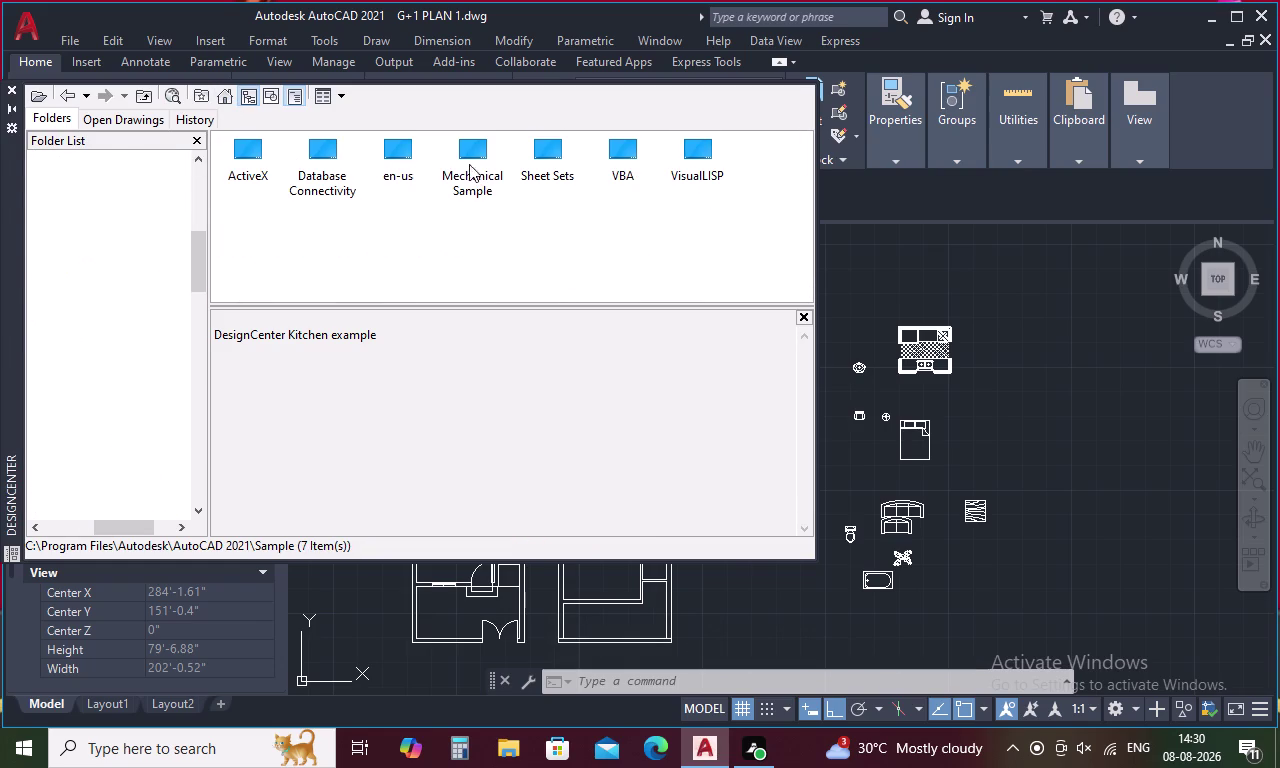
double_click(405, 152)
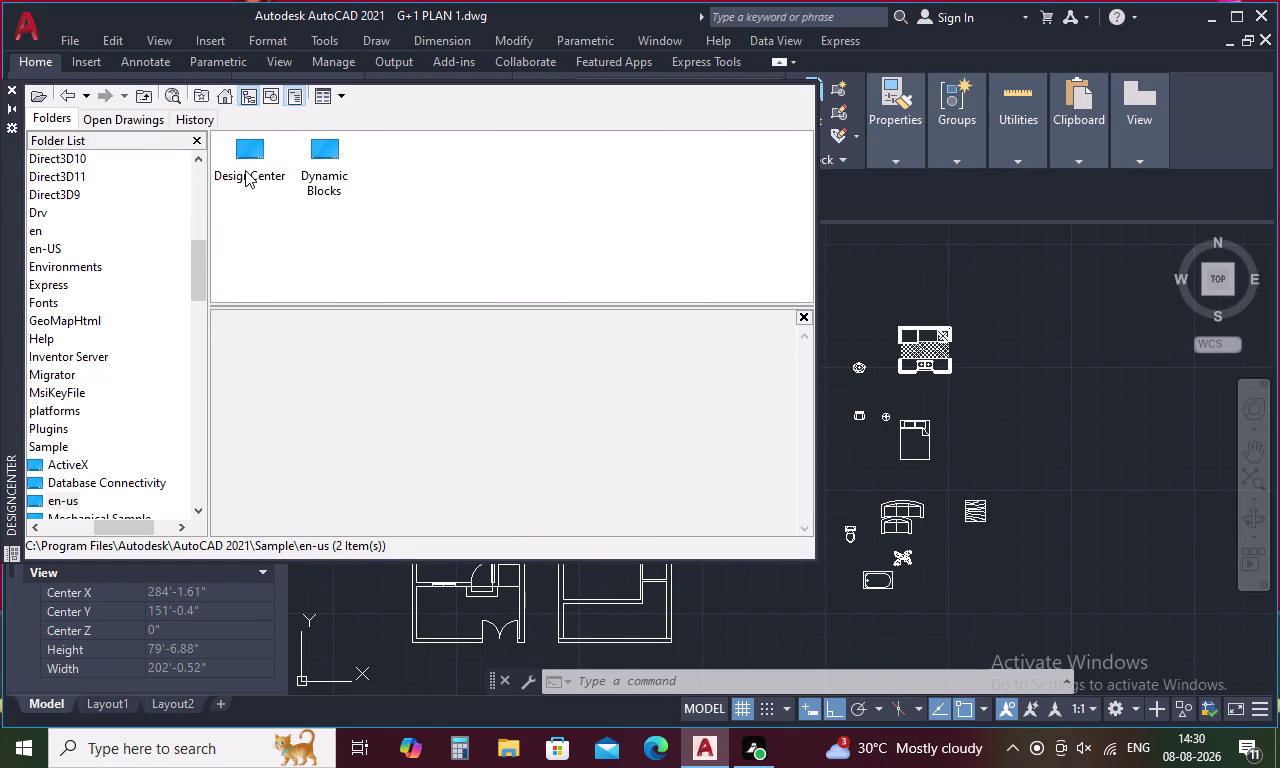
double_click(248, 144)
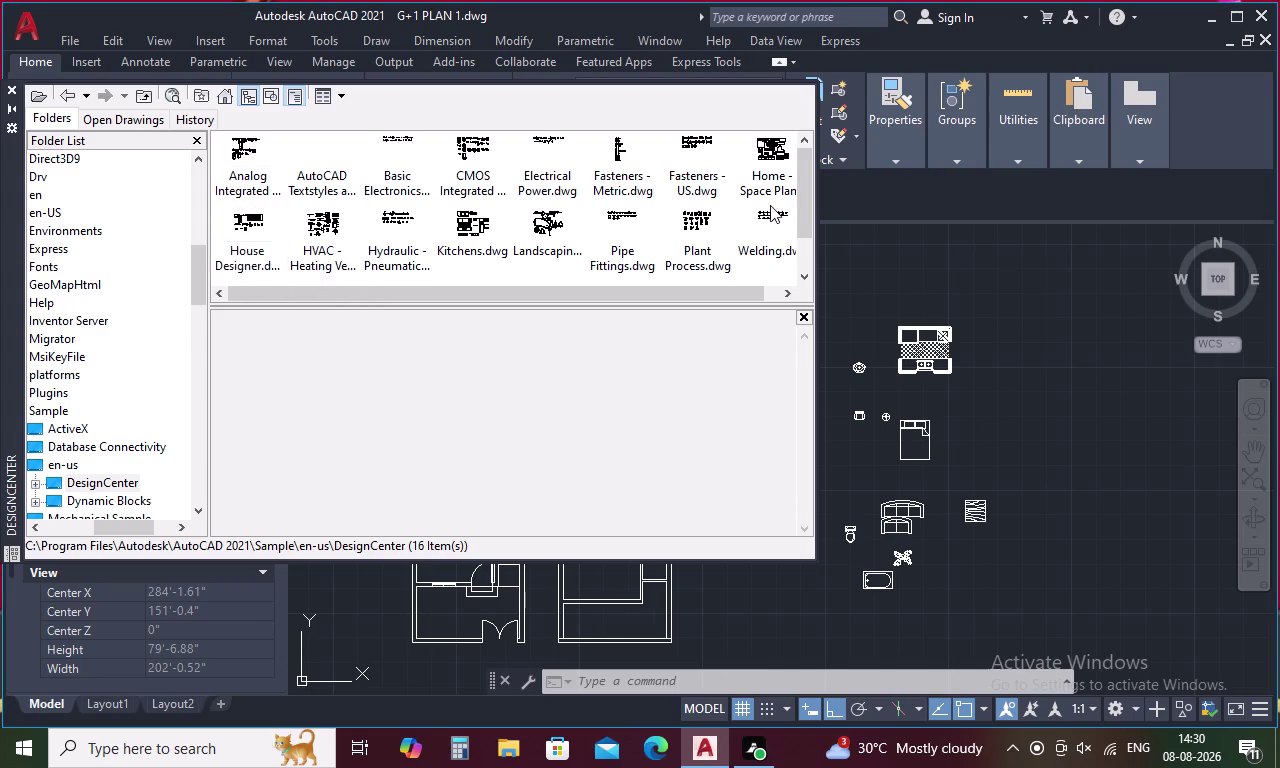
double_click(768, 149)
double_click(231, 163)
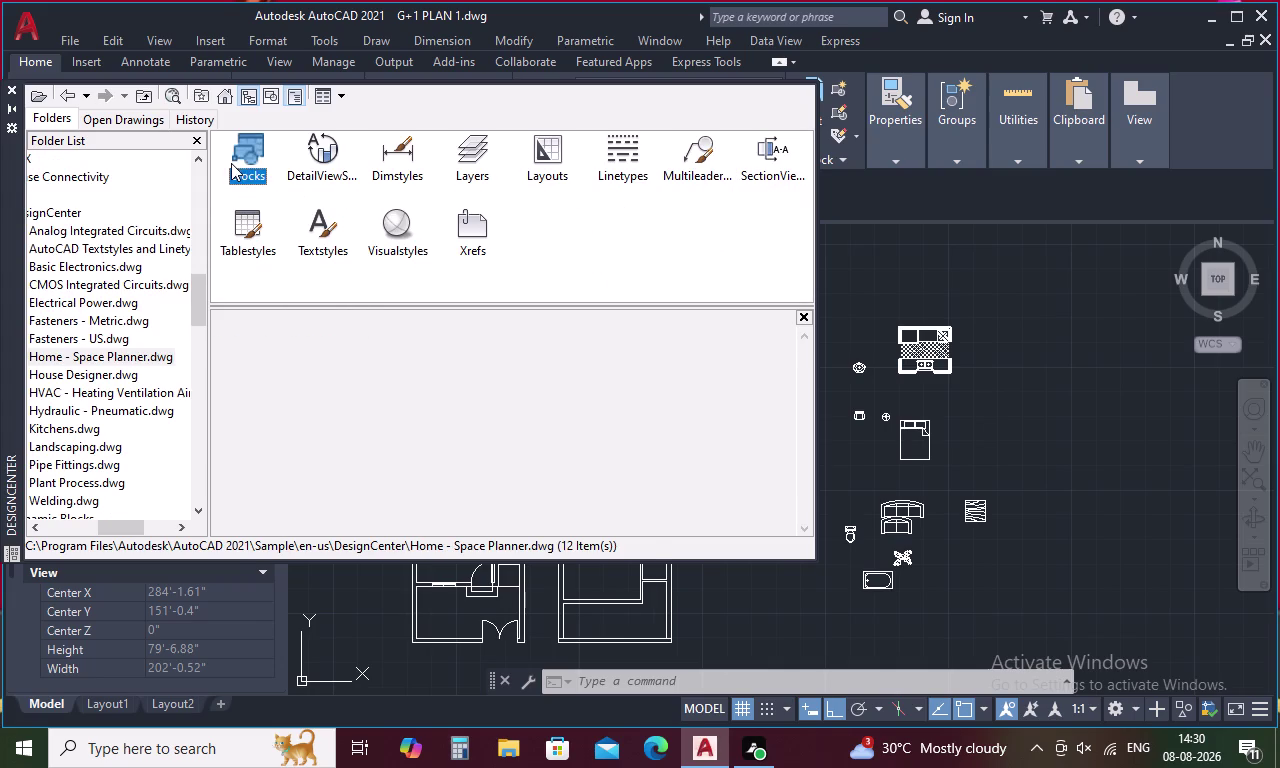
Insert the Dining Set - 36 x 72 in. block into the drawing.
scroll(down, 3)
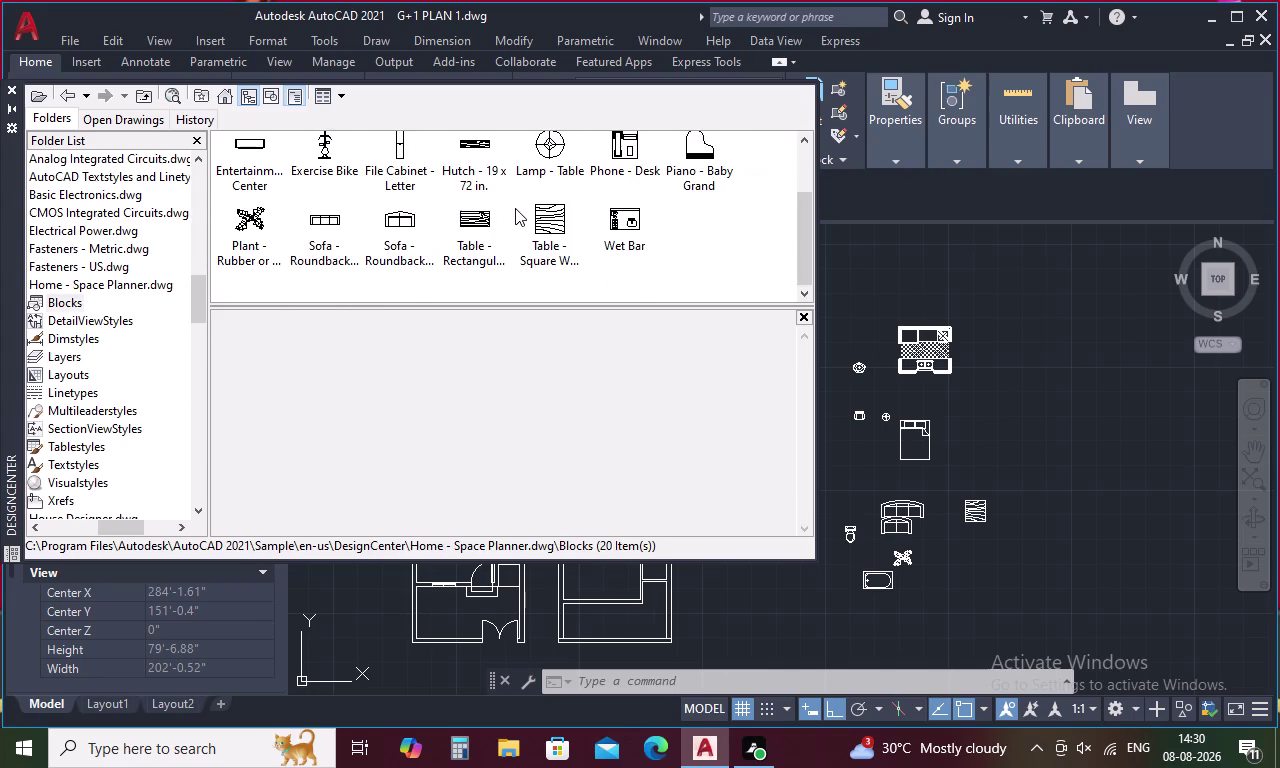
scroll(up, 3)
double_click(693, 149)
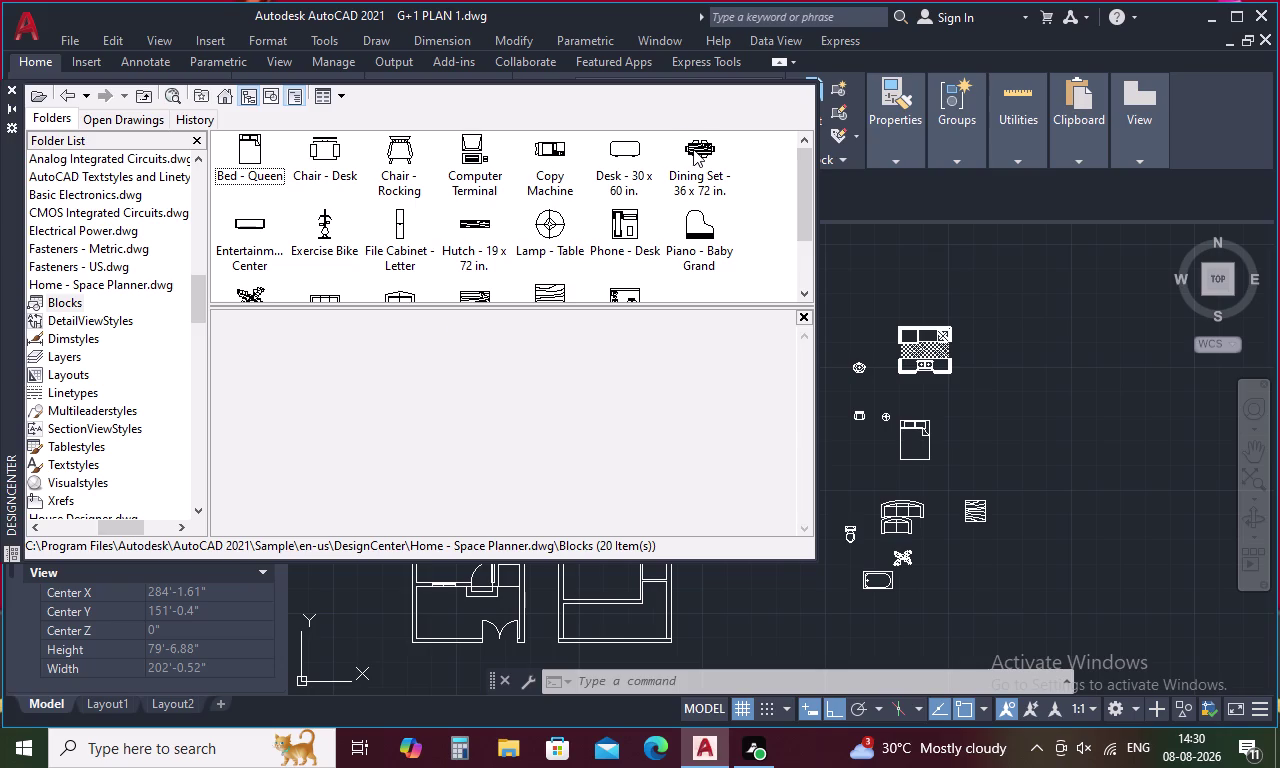
click(774, 492)
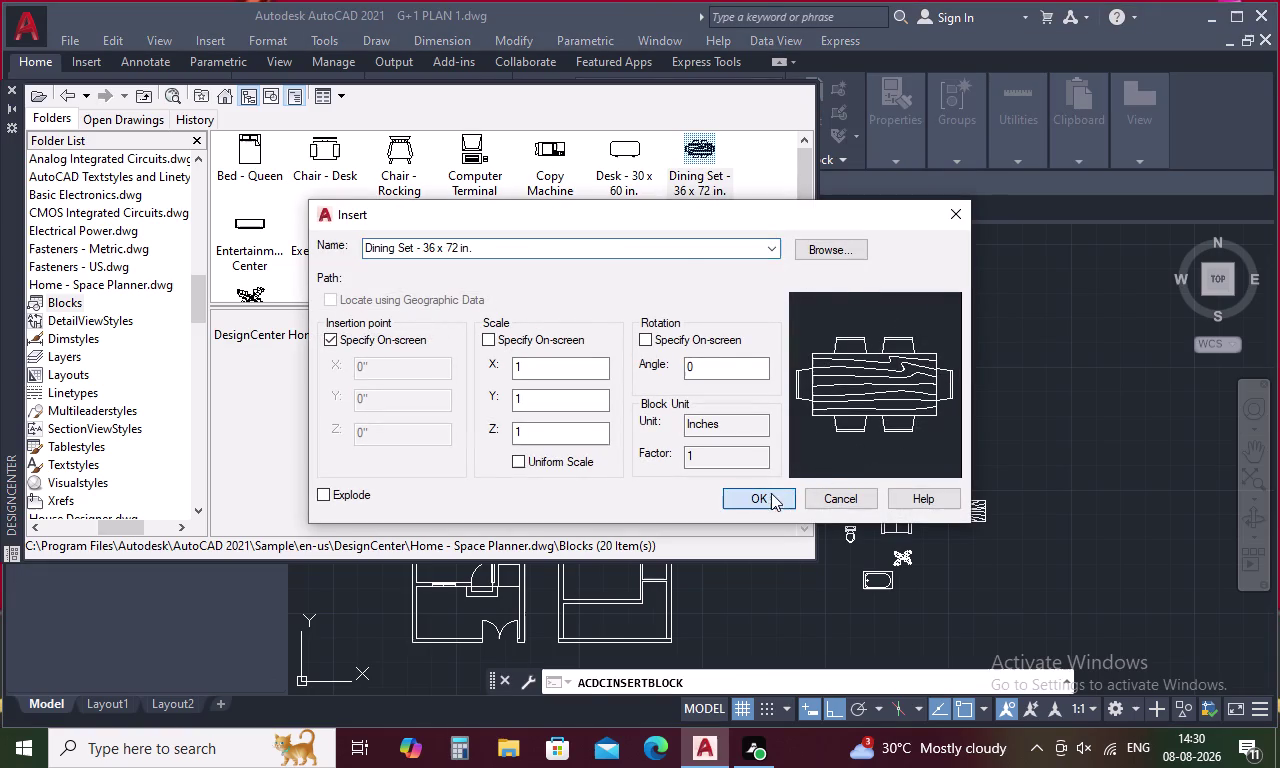
click(954, 408)
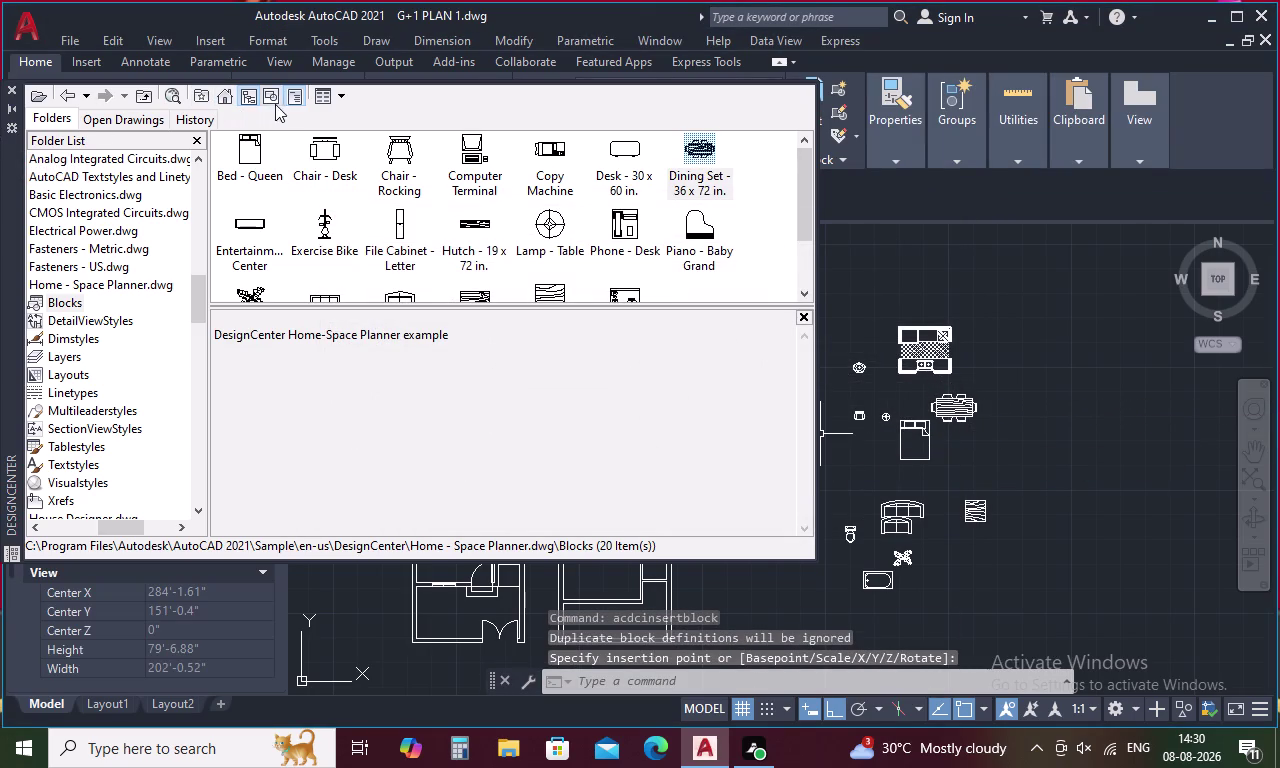
click(232, 98)
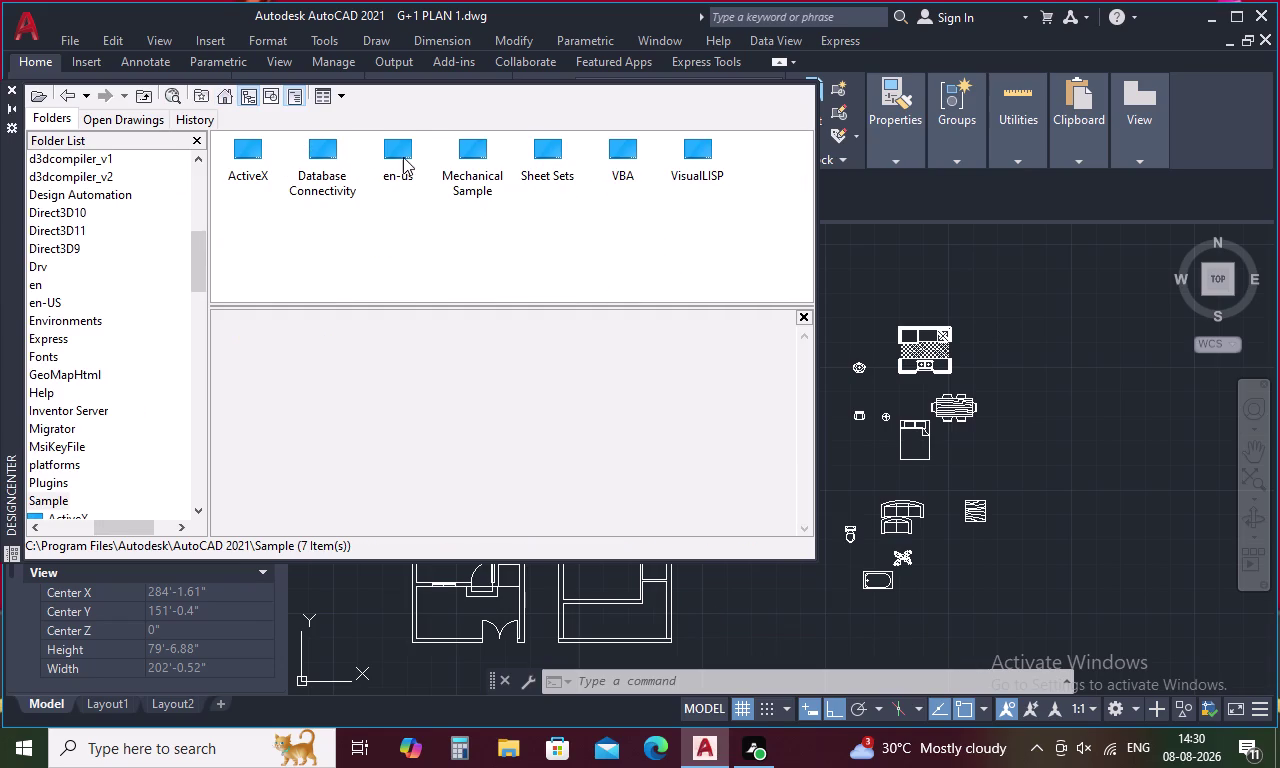
Browse Sample > en-us > DesignCenter > Landscaping.dwg and show its Blocks collection.
double_click(403, 157)
double_click(402, 148)
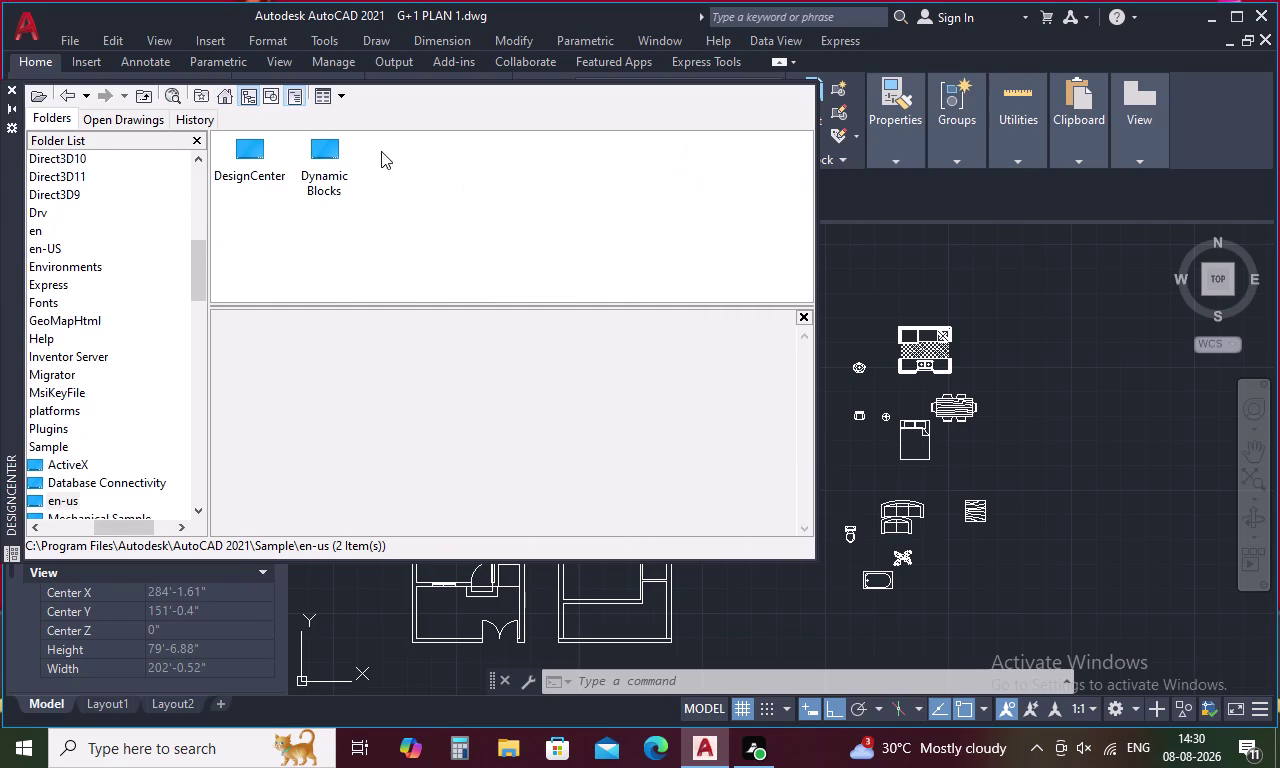
double_click(253, 158)
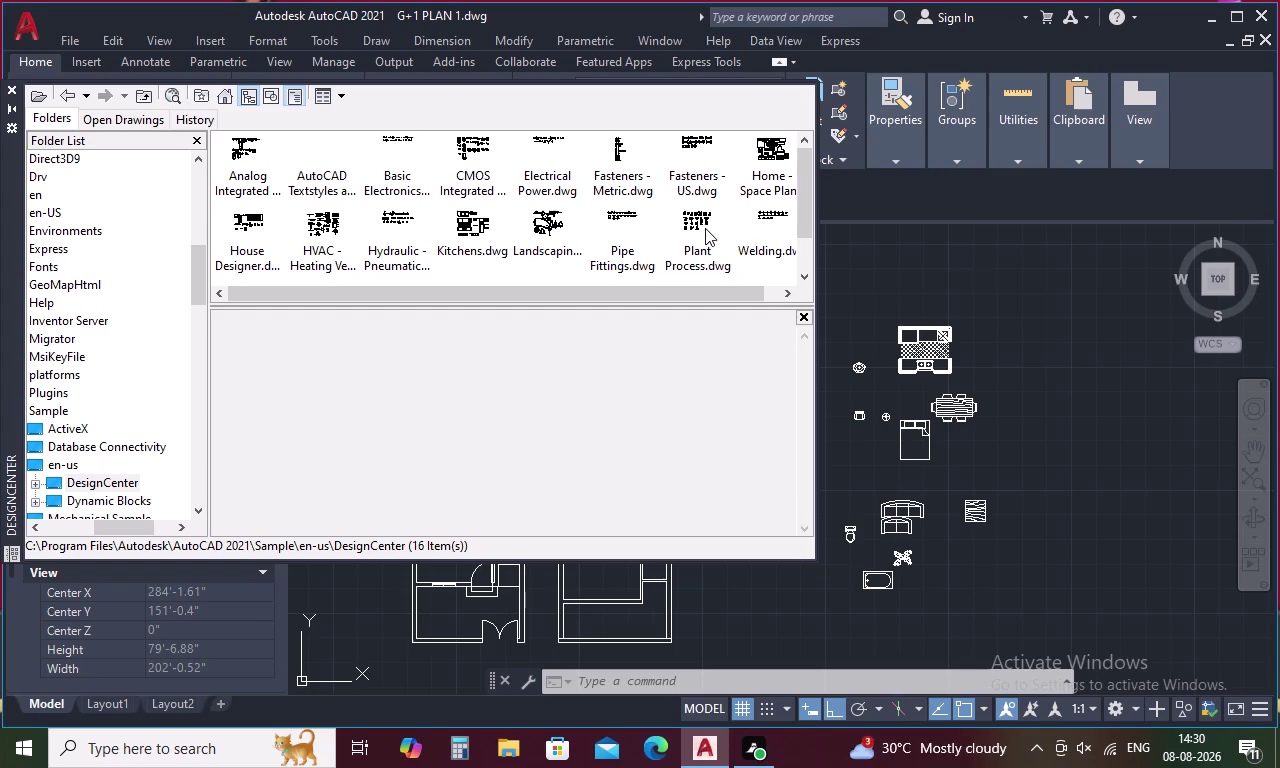
double_click(542, 218)
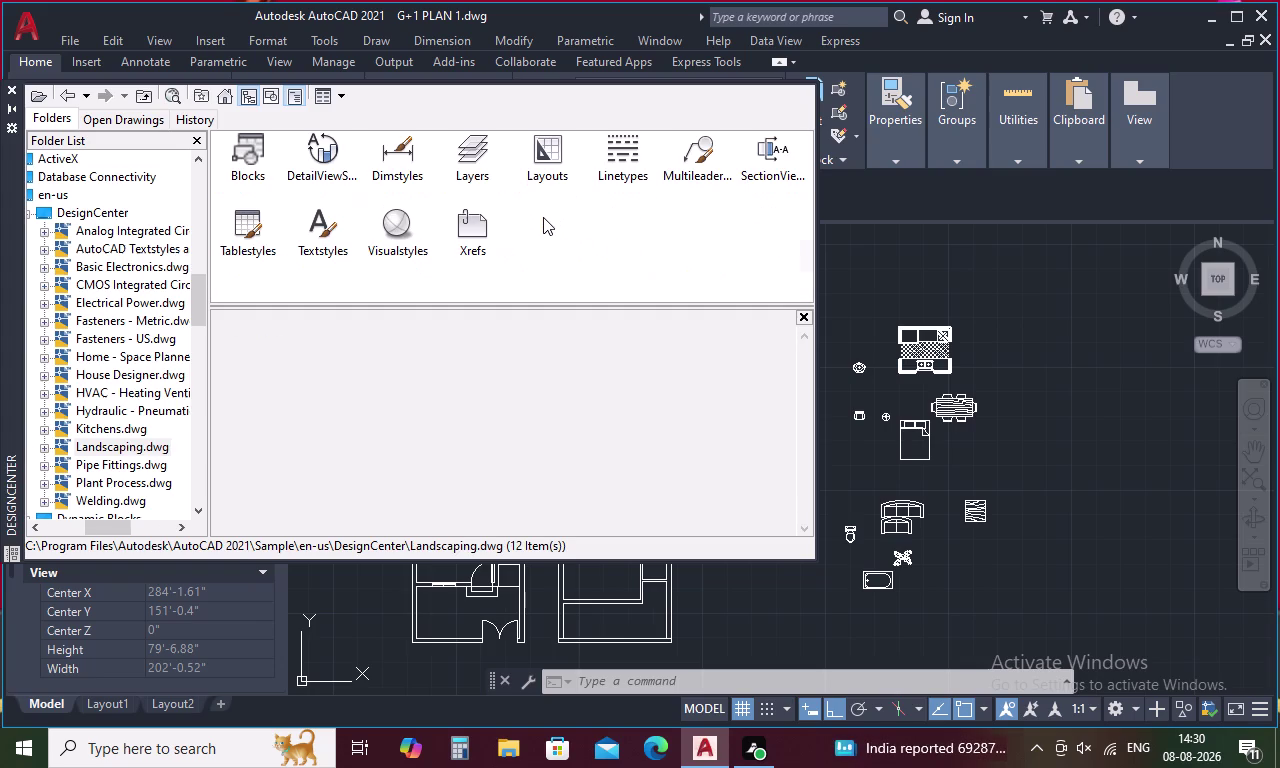
click(234, 122)
double_click(252, 142)
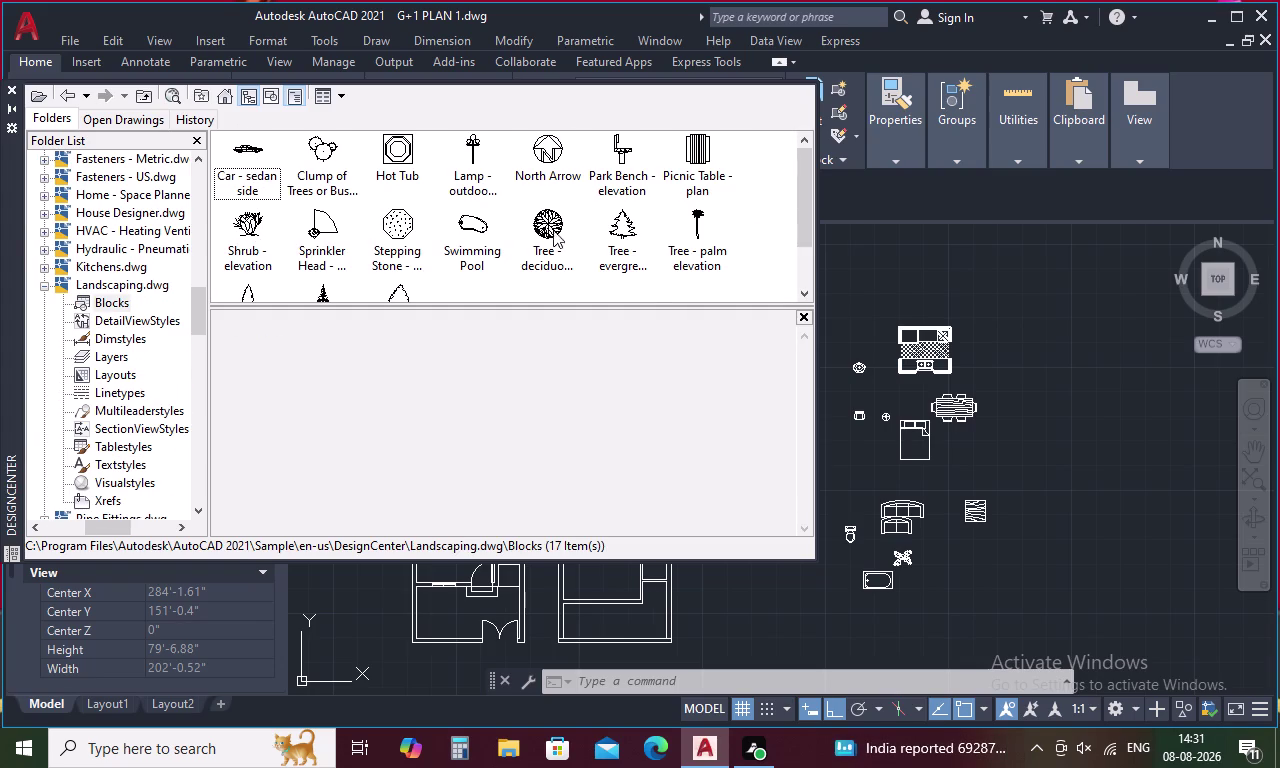
Scroll through the Landscaping blocks, then close DesignCenter.
scroll(down, 3)
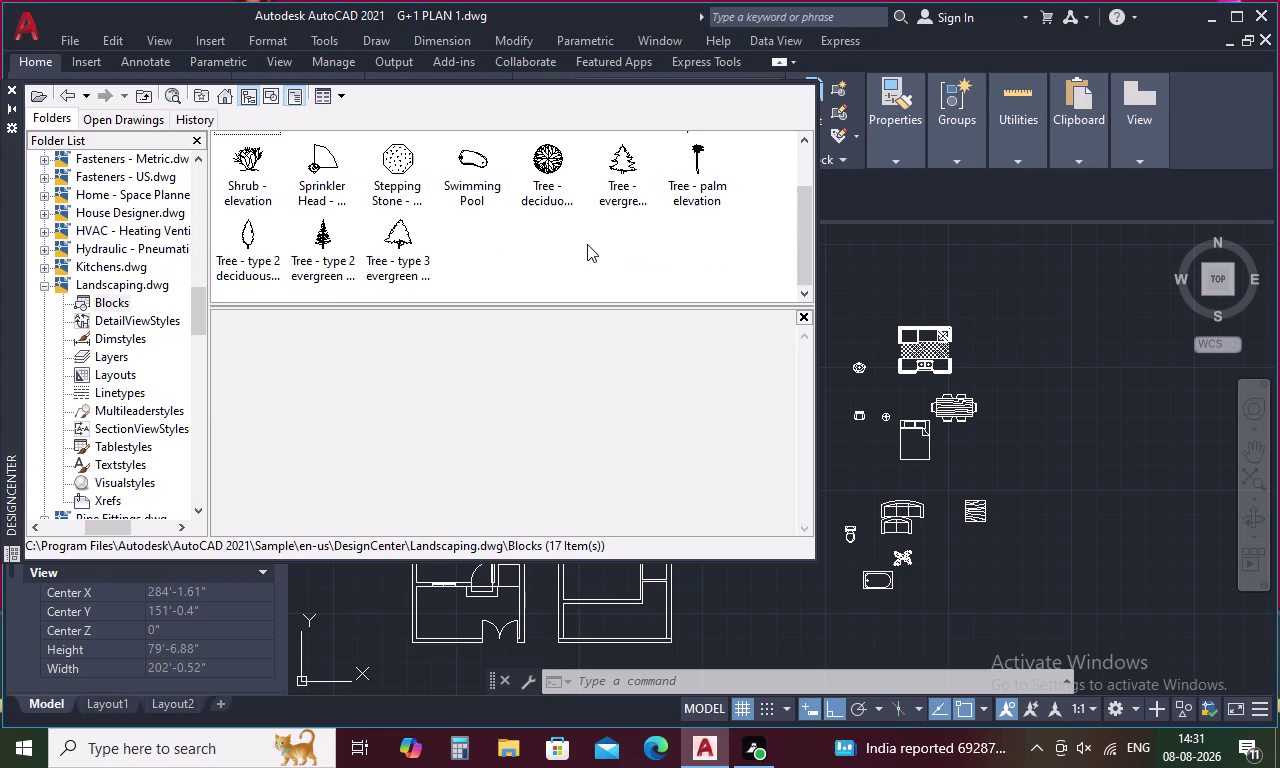
scroll(up, 3)
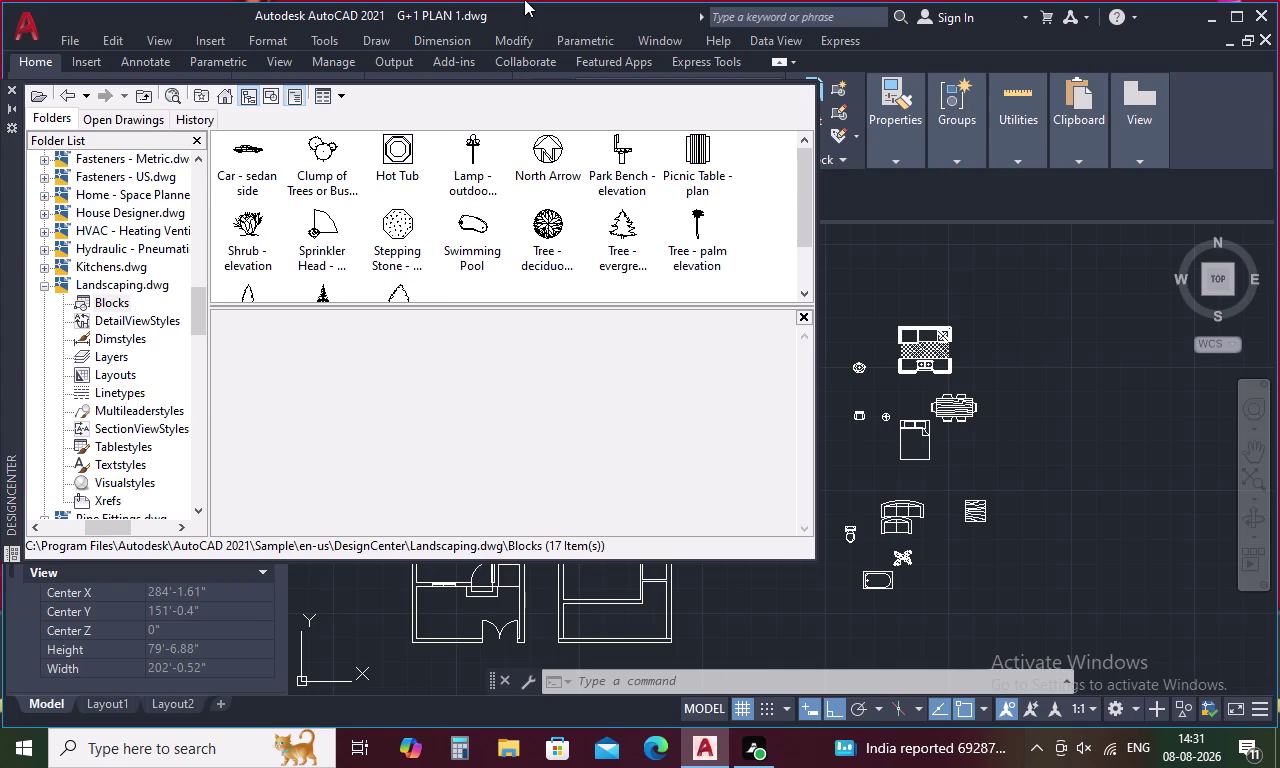
scroll(down, 3)
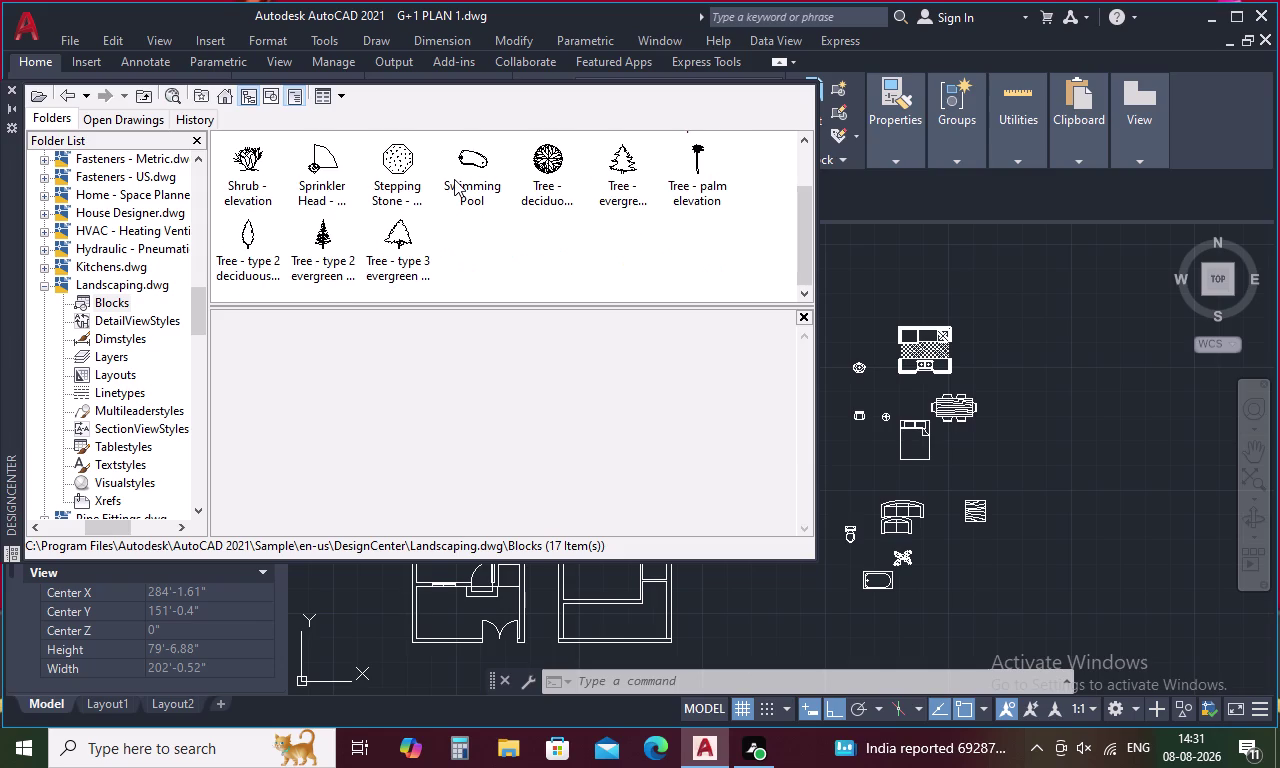
scroll(up, 3)
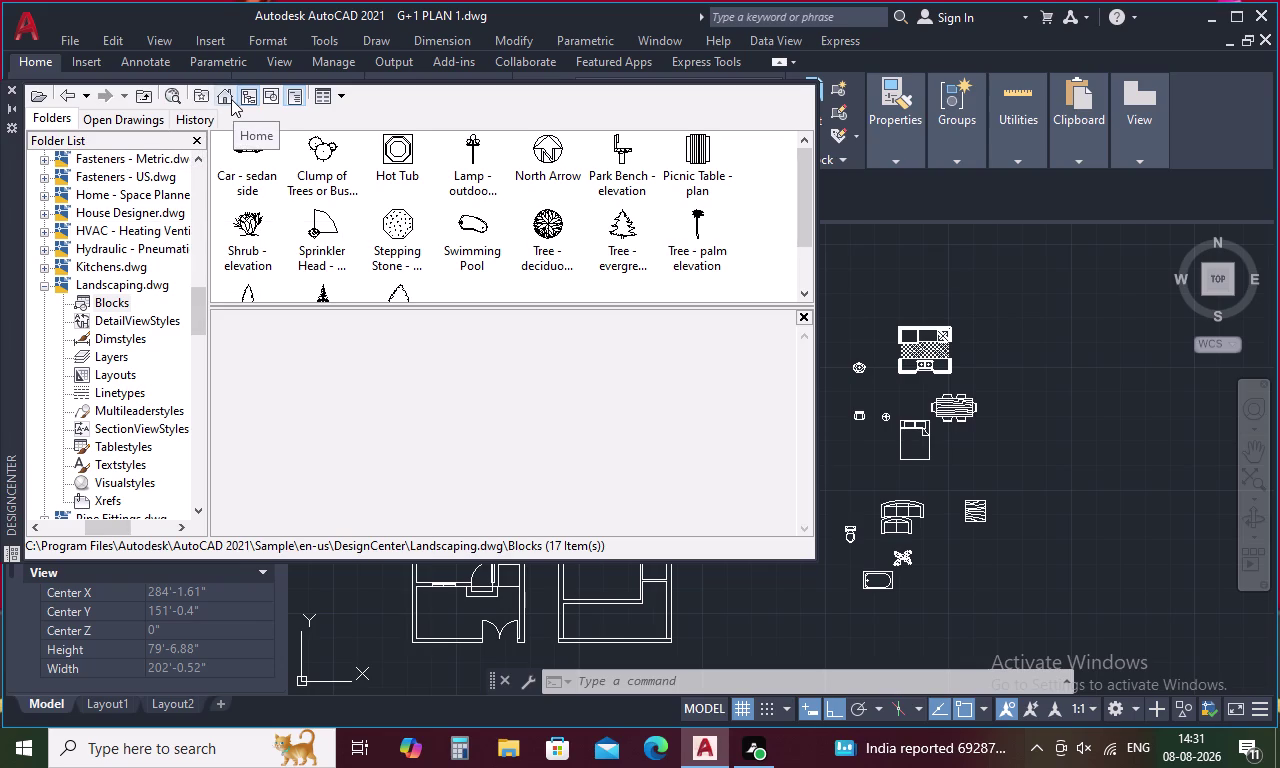
click(12, 86)
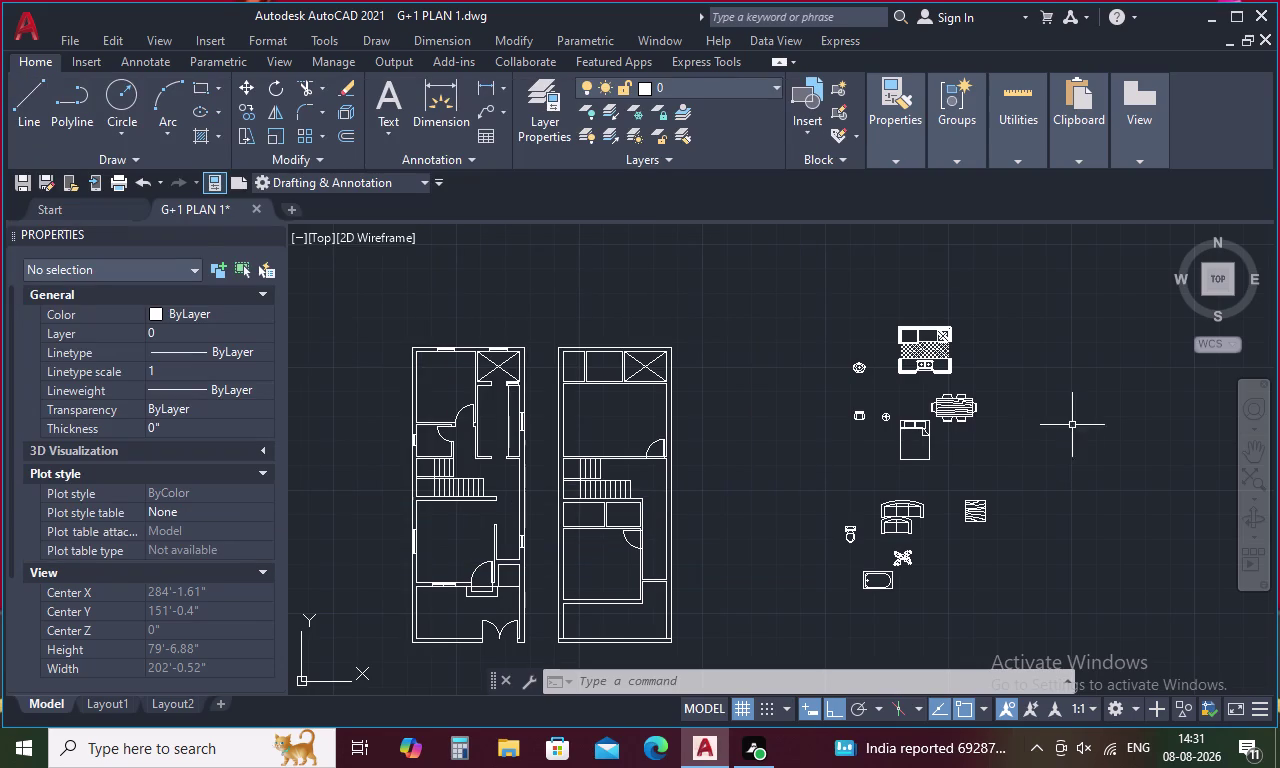
Copy the Bed - Queen block with Ortho off into the upper-left bedroom.
click(914, 420)
right_click(914, 420)
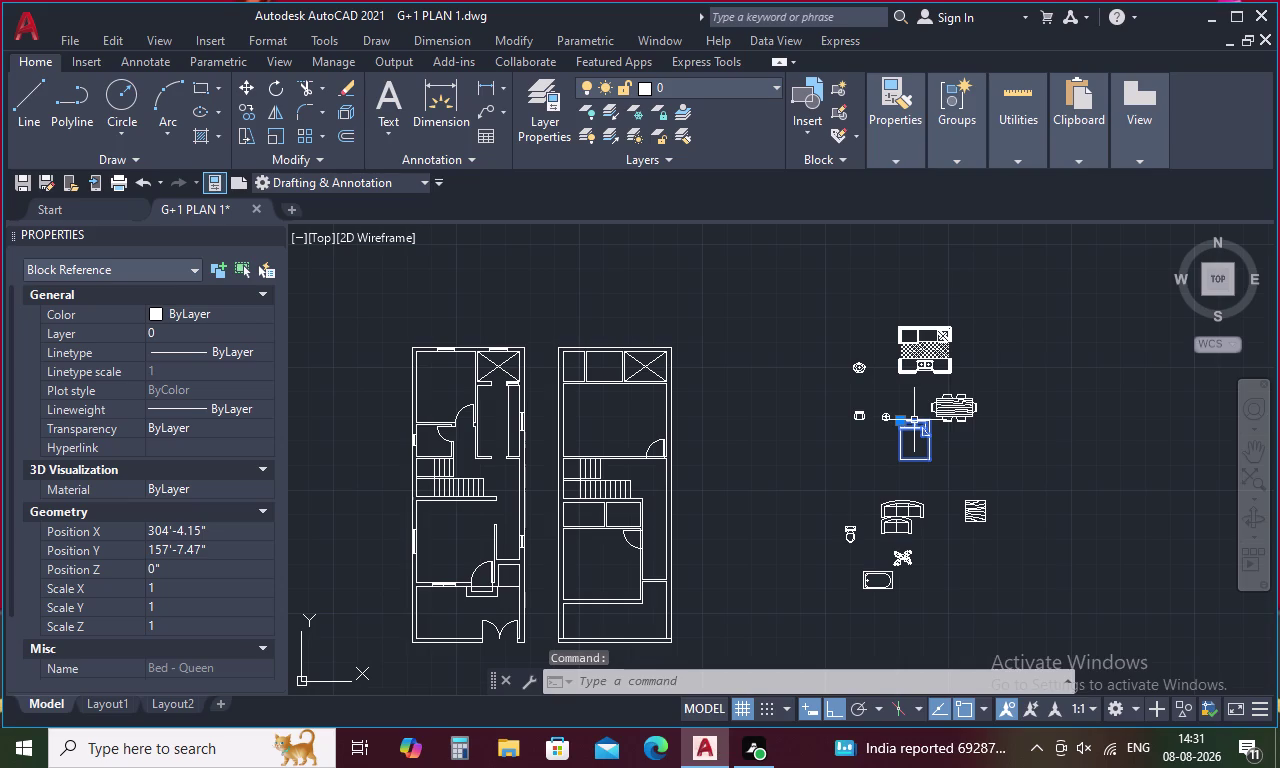
click(963, 408)
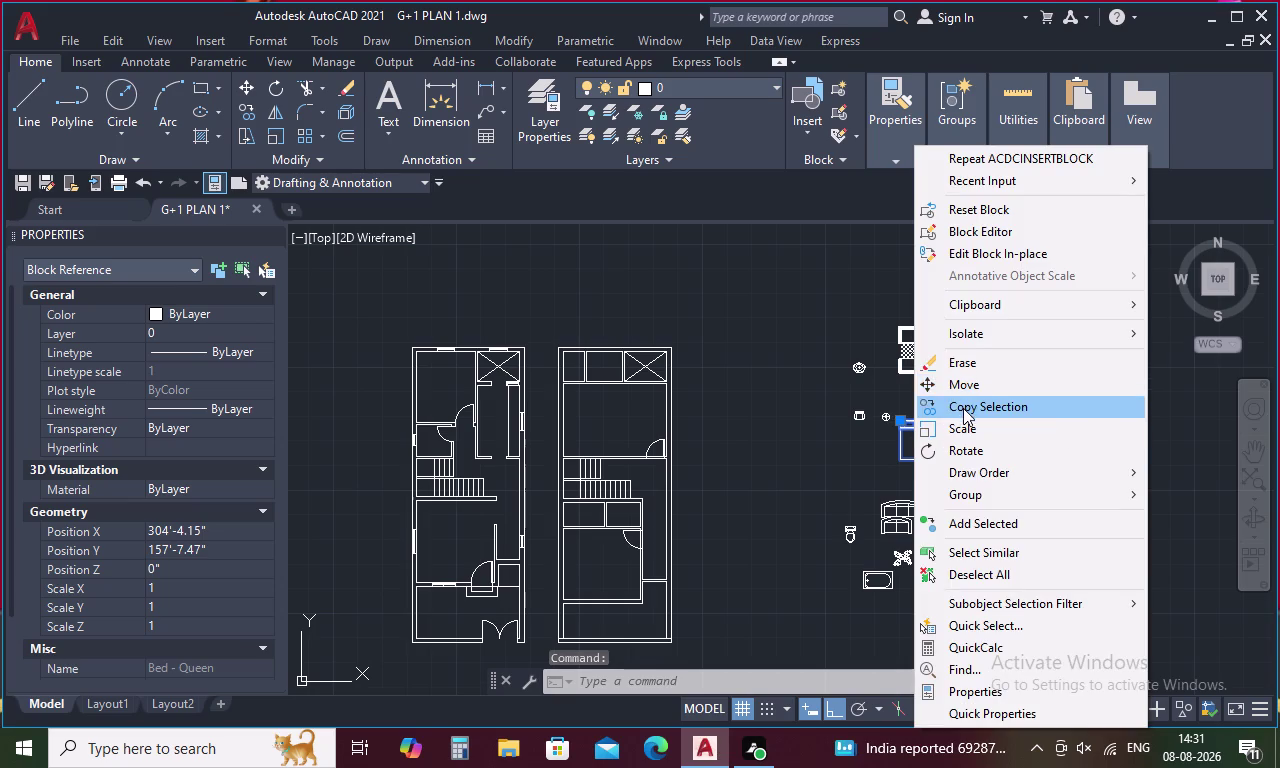
click(912, 426)
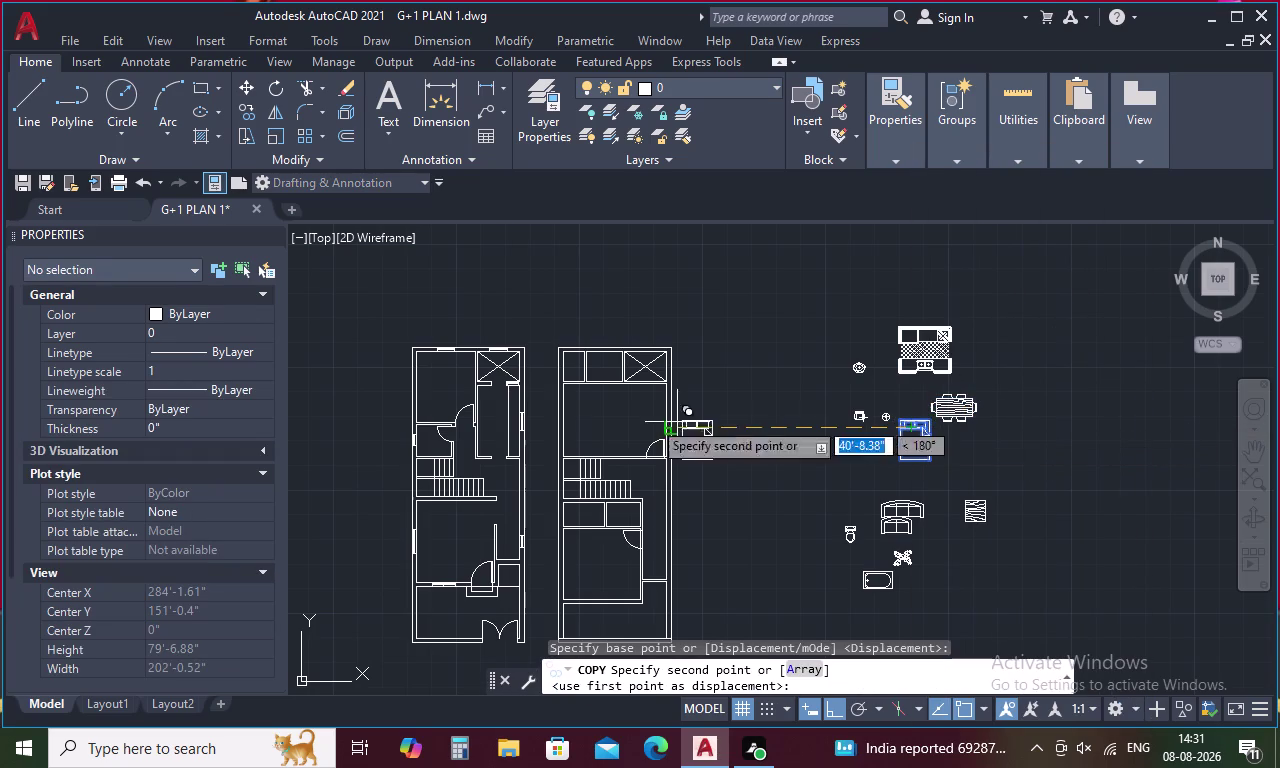
scroll(up, 3)
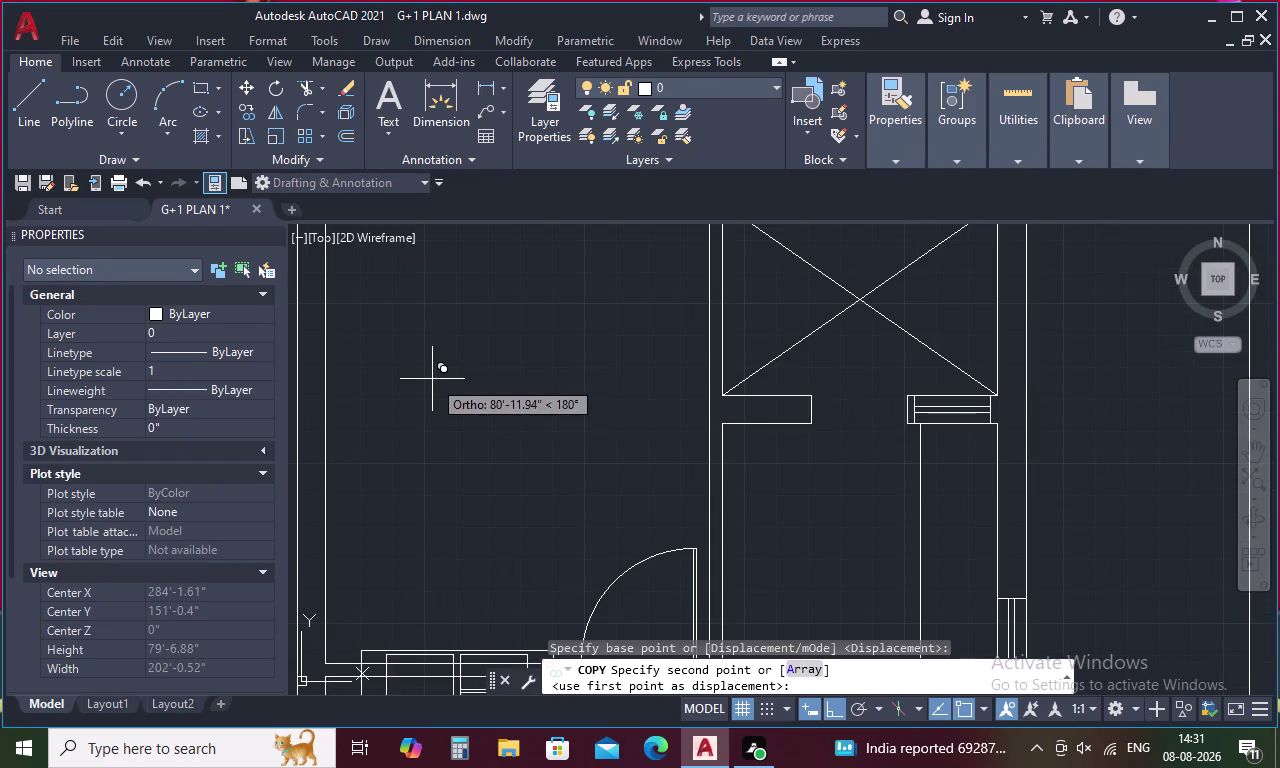
key(F8)
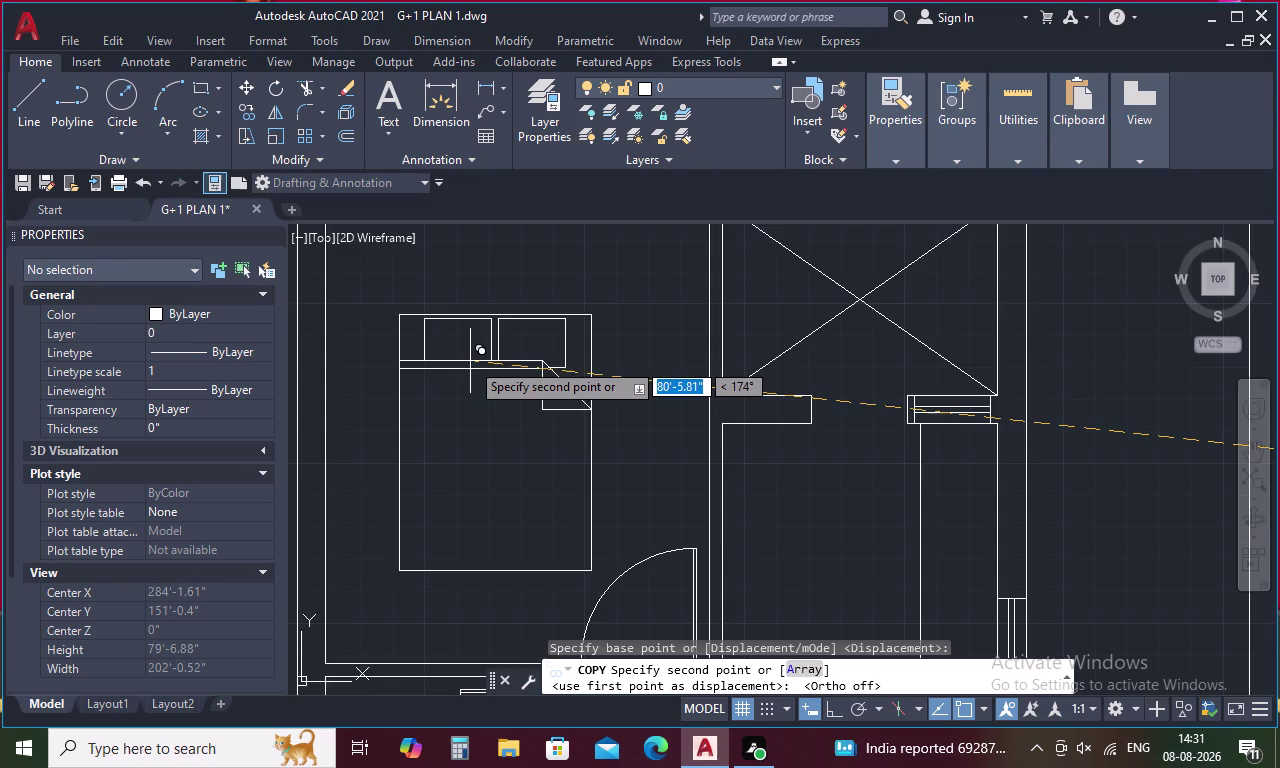
scroll(down, 3)
click(470, 345)
key(Escape)
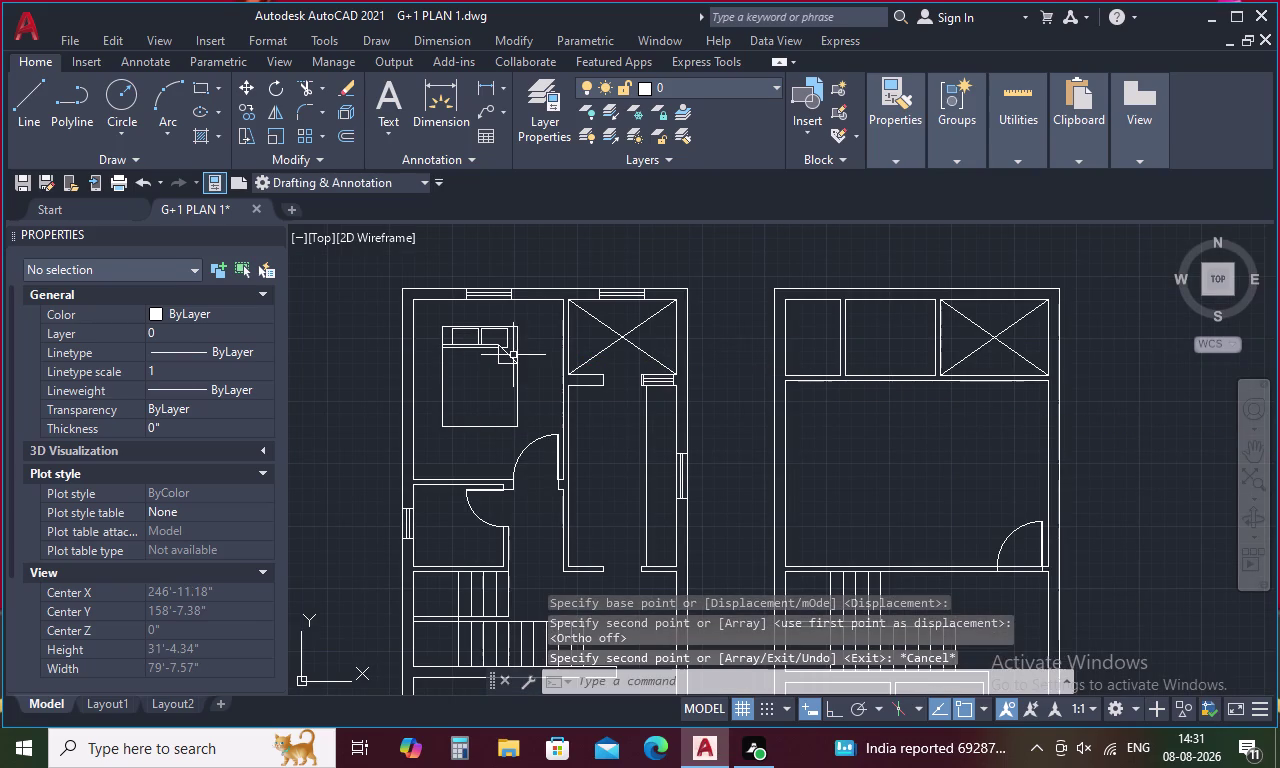
Cancel an unwanted extra bed copy and reselect the bedroom bed for editing.
click(509, 357)
right_click(509, 357)
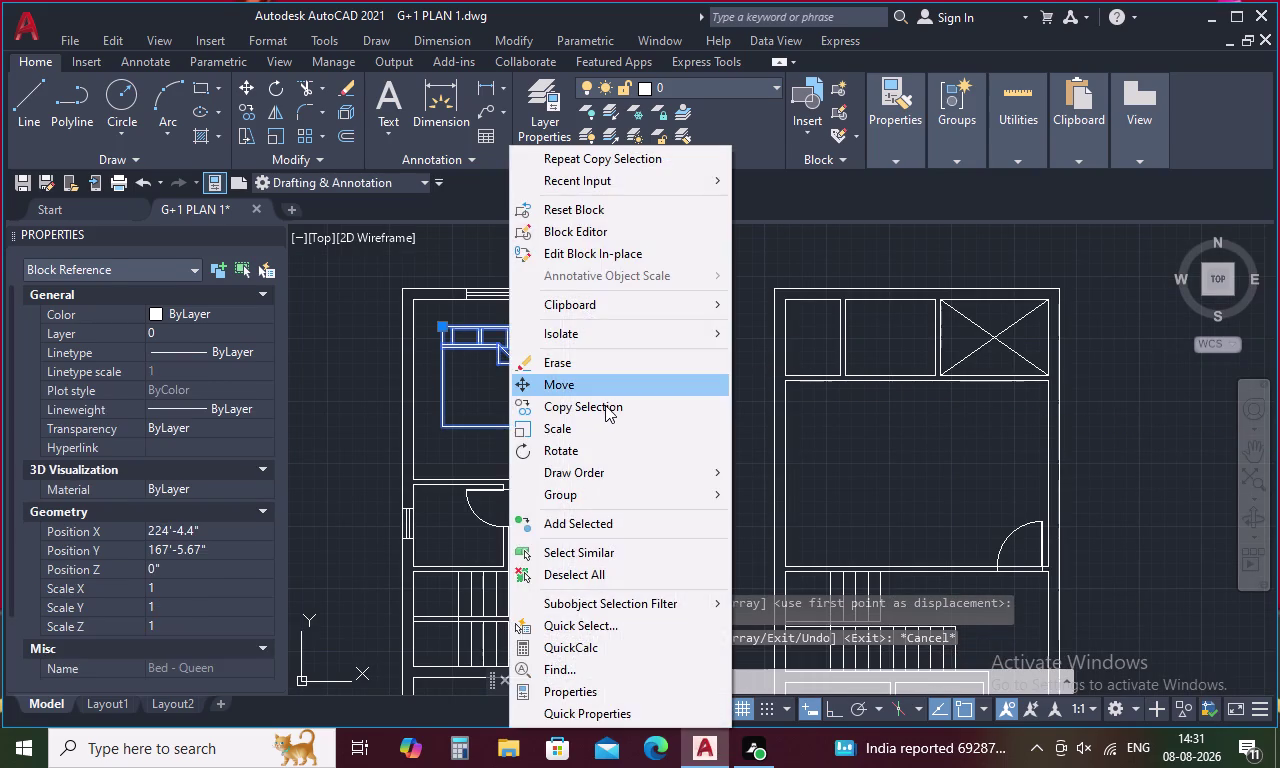
click(605, 405)
click(470, 364)
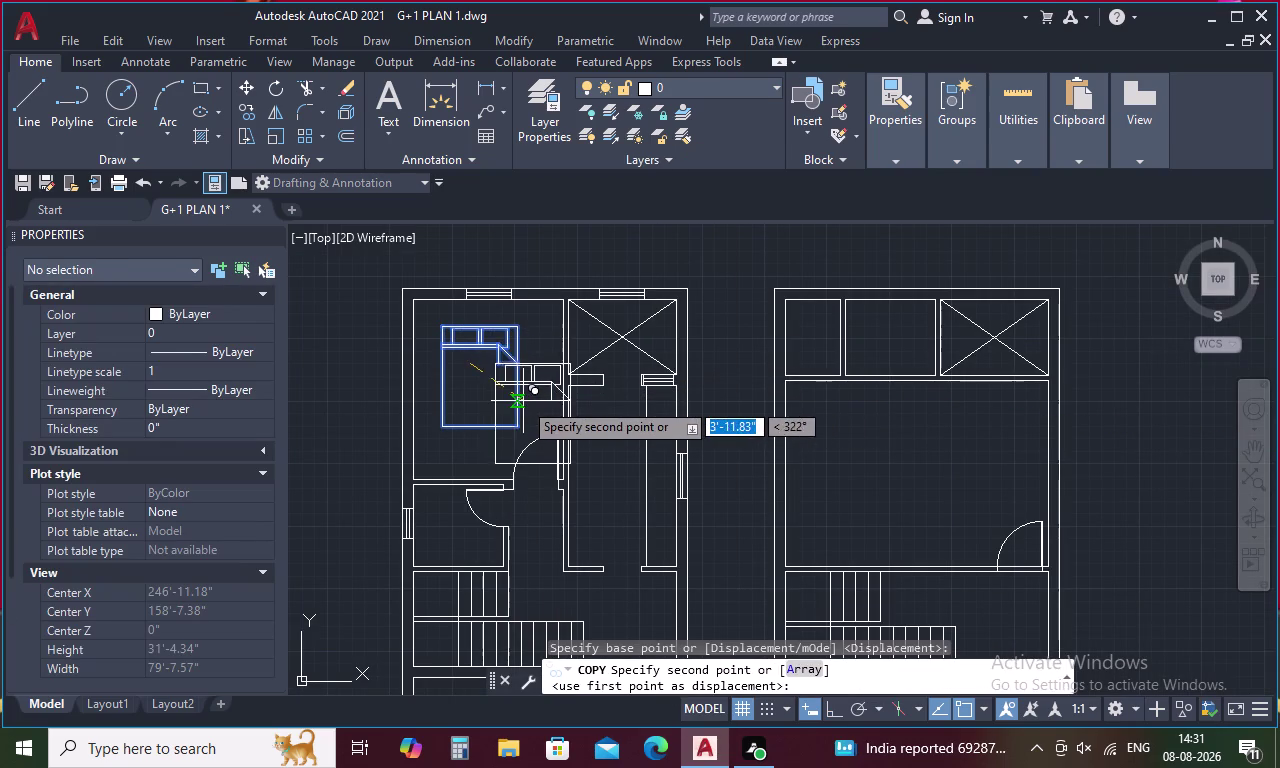
key(Escape)
click(490, 348)
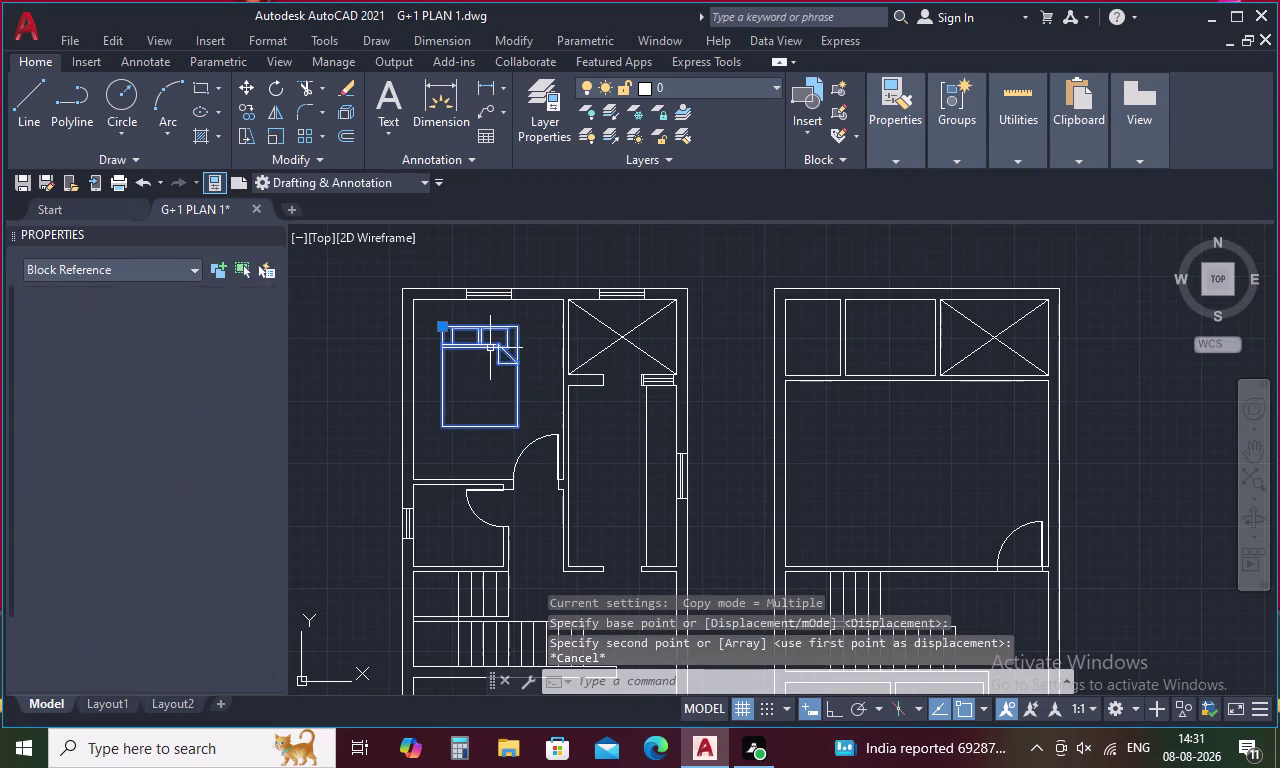
right_click(490, 348)
Rotate the bed about its top-left corner with Ortho turned on.
click(594, 450)
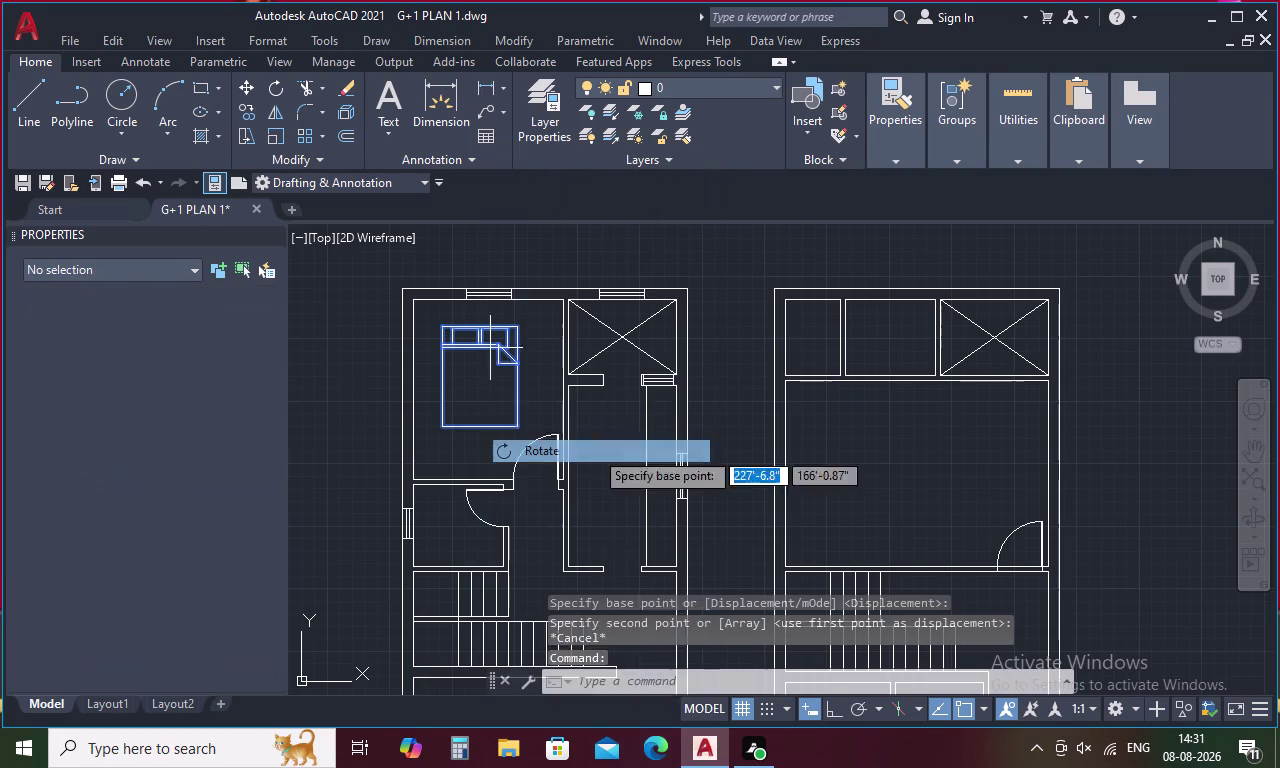
click(474, 348)
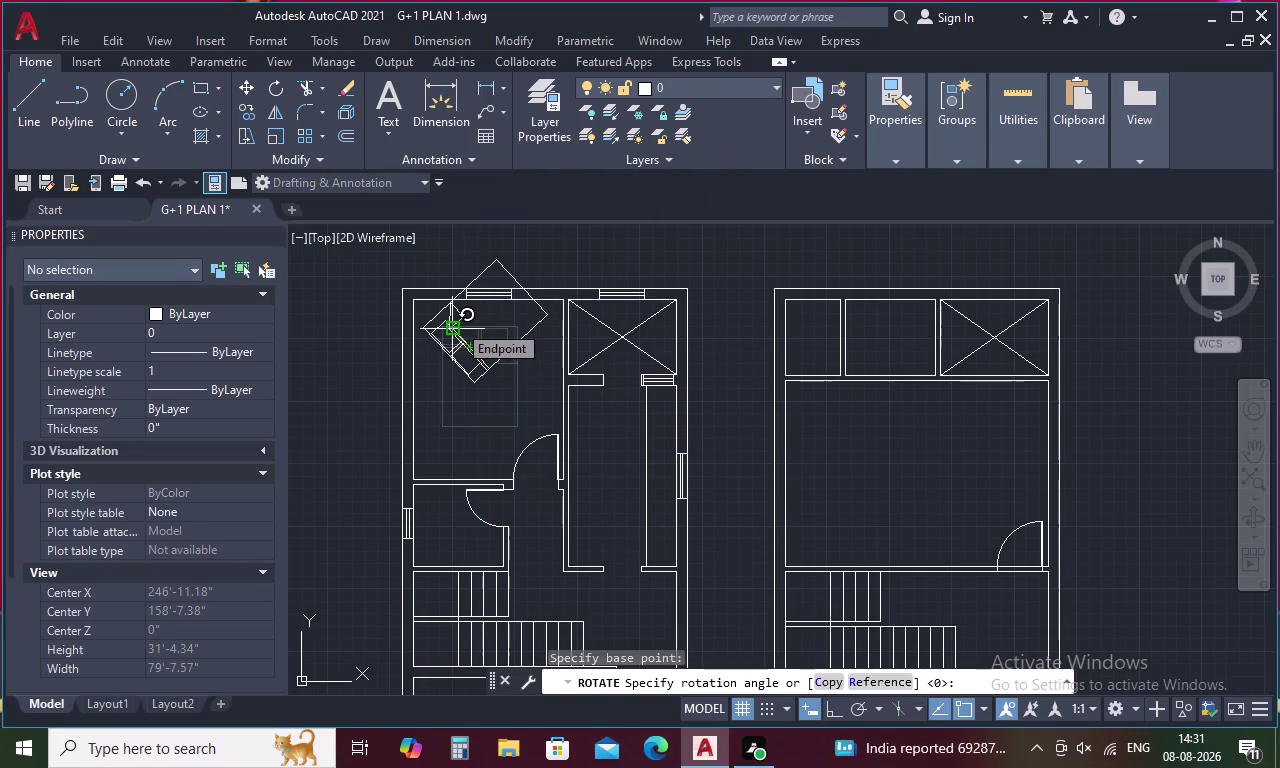
key(F8)
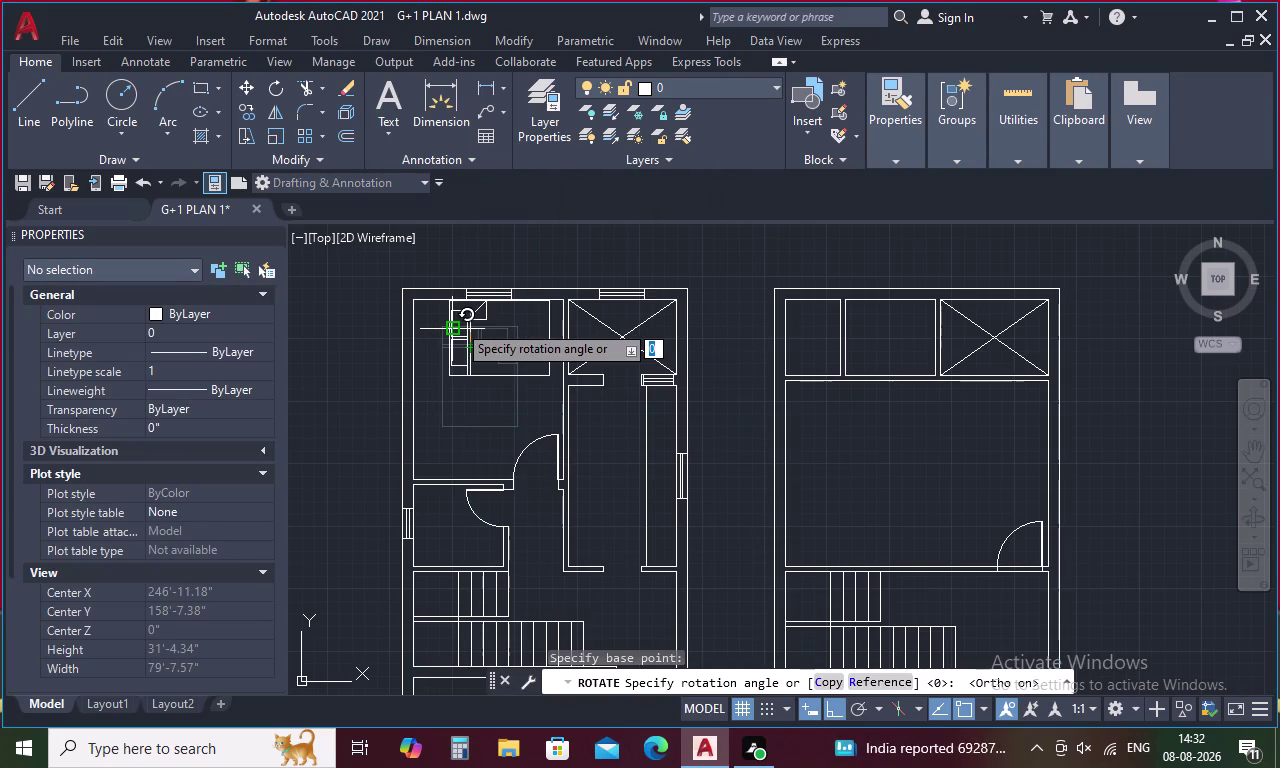